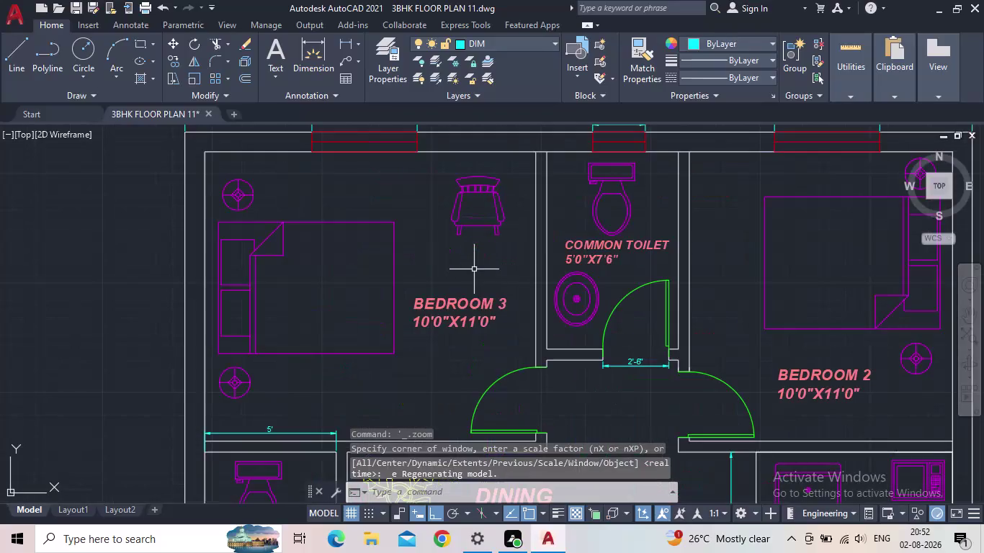
Pan and zoom through the bedrooms, dining area, toilet, kitchen and living area.
middle_drag(506, 253, 560, 293)
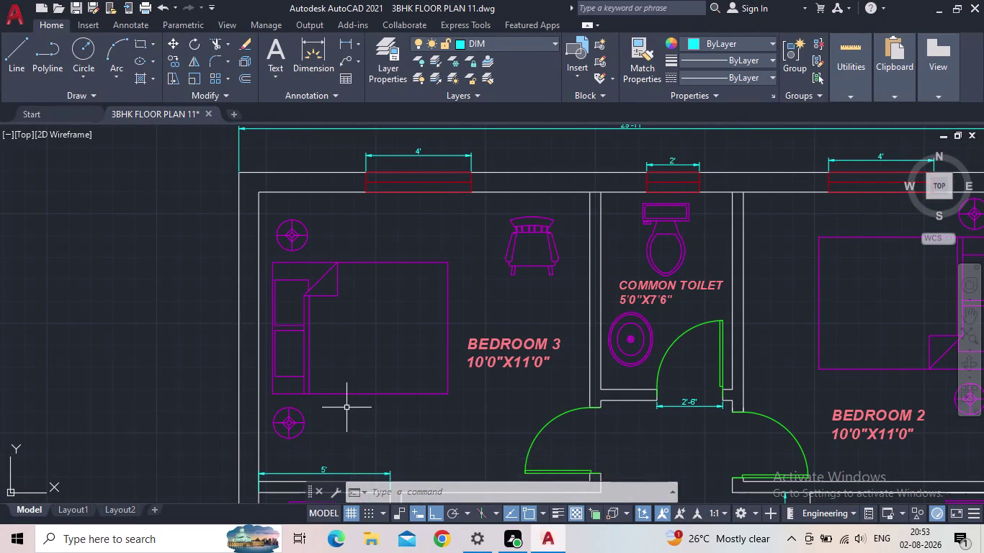
scroll(down, 3)
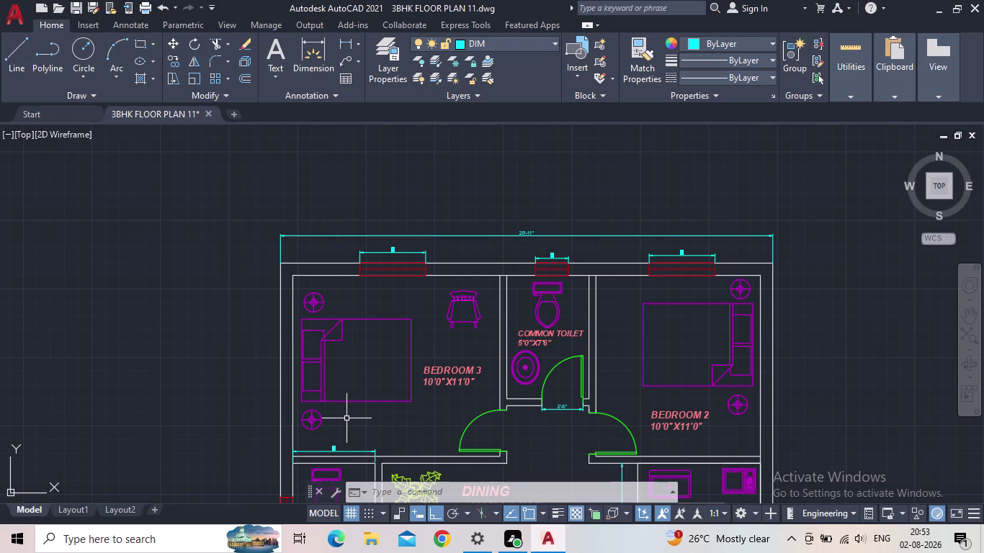
scroll(up, 3)
scroll(down, 3)
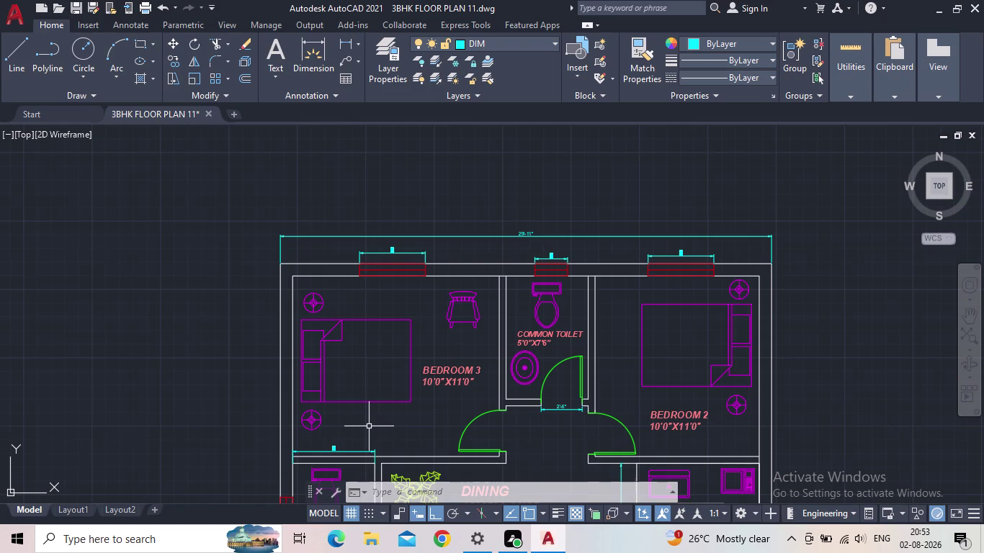
scroll(down, 3)
scroll(up, 3)
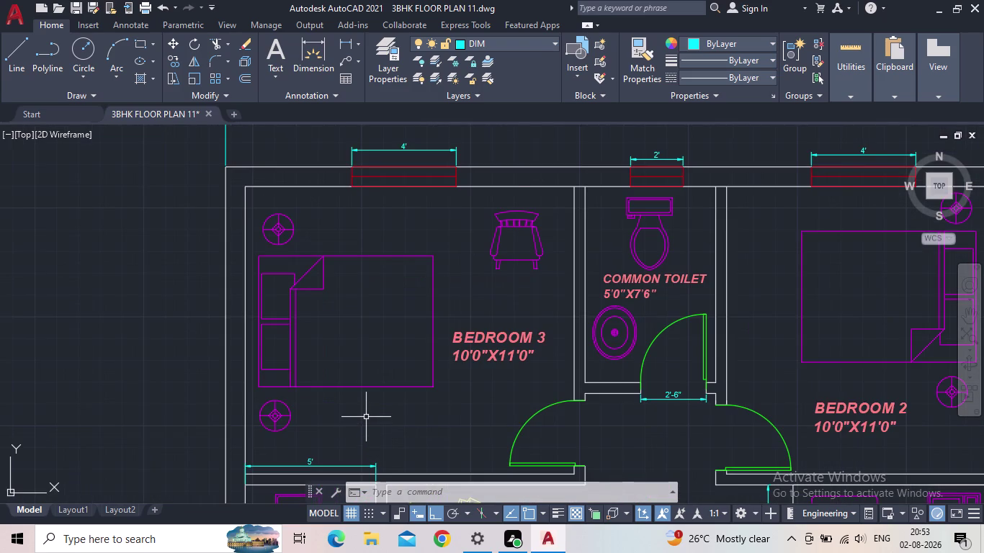
scroll(down, 3)
middle_drag(395, 399, 403, 423)
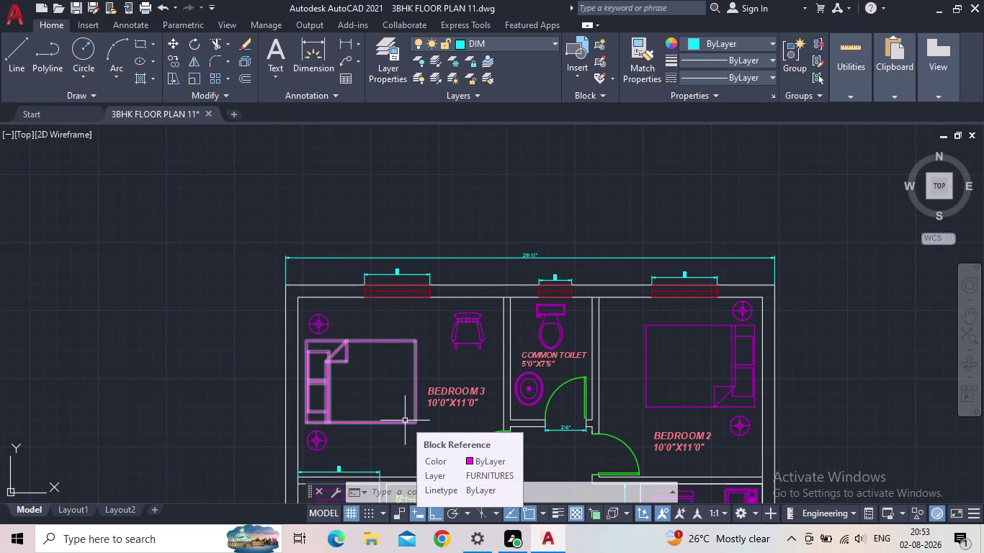
scroll(down, 3)
scroll(up, 3)
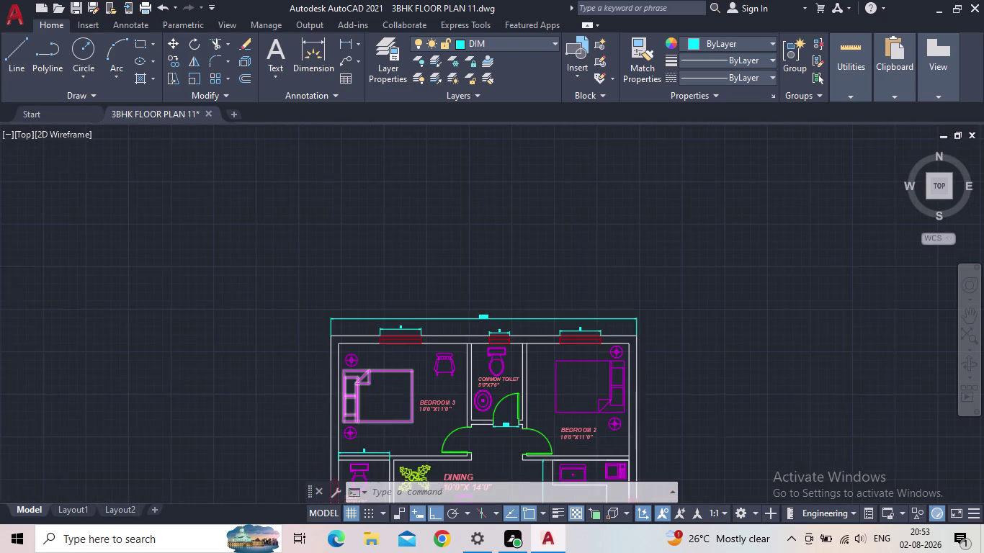
middle_click(420, 438)
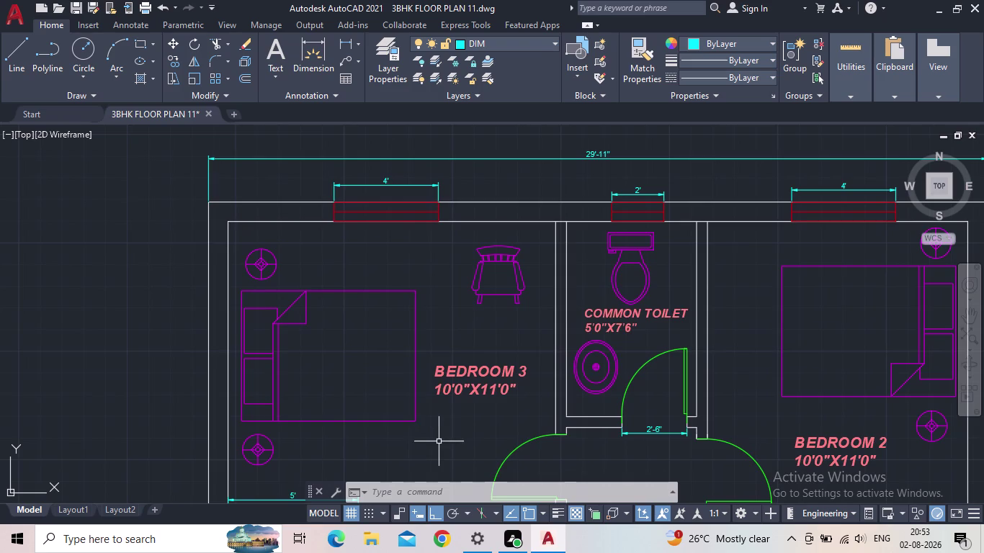
scroll(down, 3)
middle_click(440, 444)
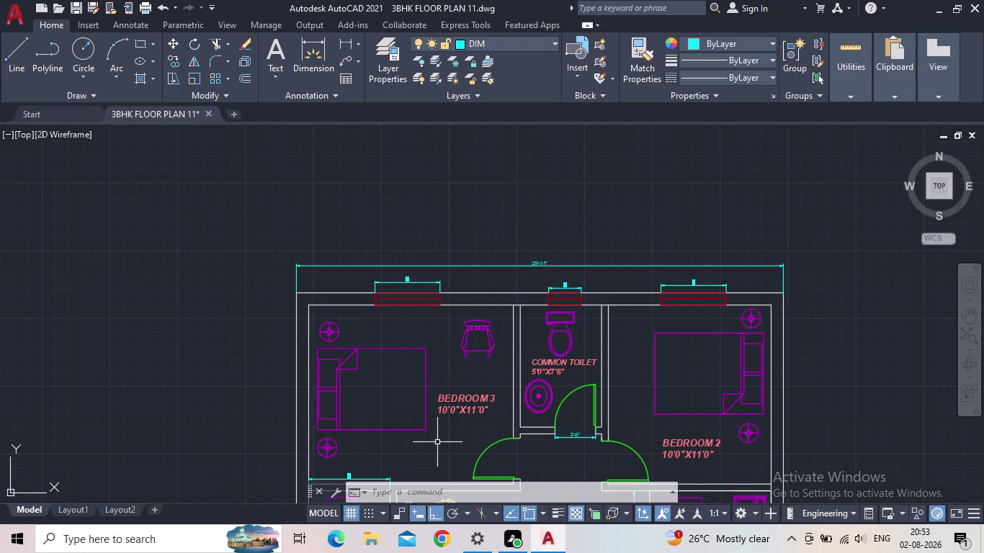
scroll(up, 3)
middle_drag(436, 442, 442, 426)
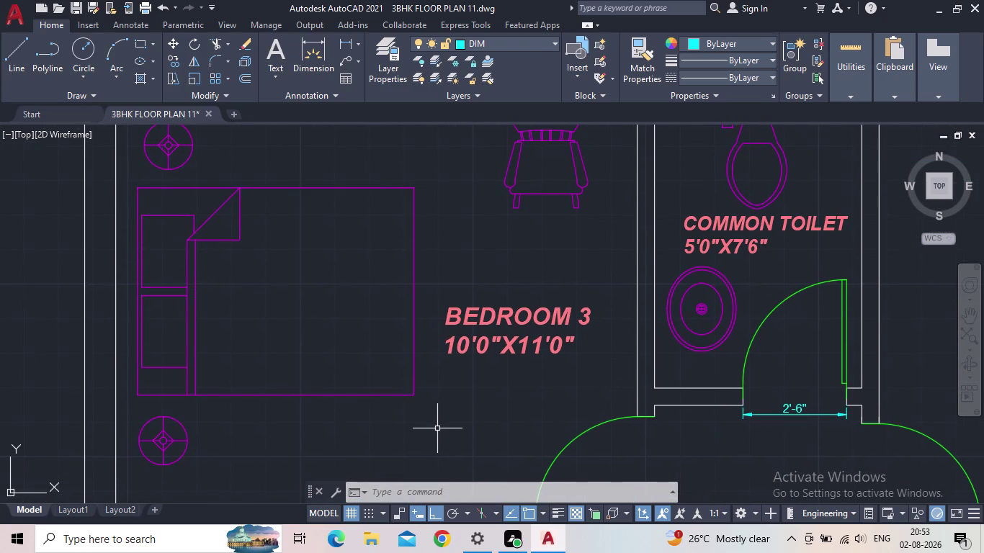
scroll(down, 3)
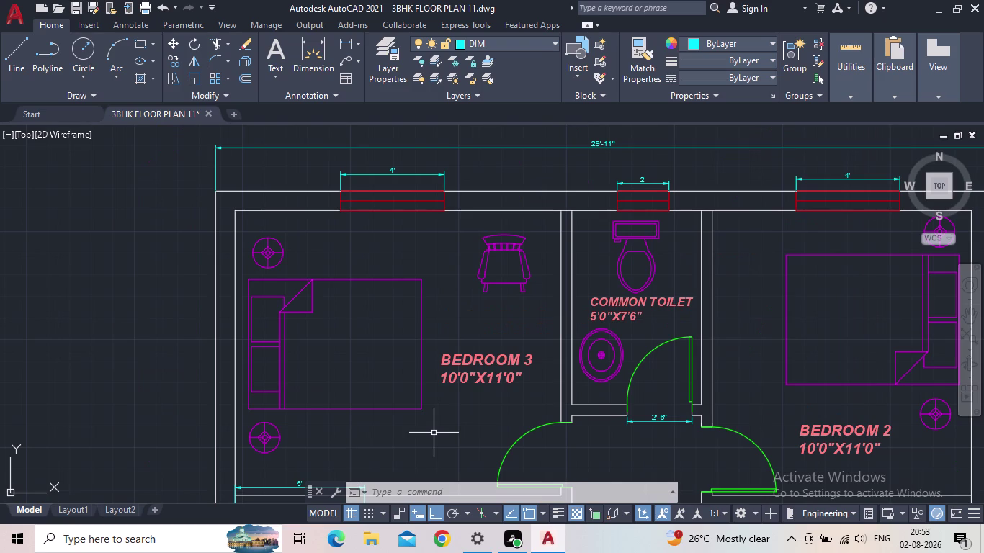
middle_drag(434, 434, 449, 390)
middle_drag(446, 385, 377, 350)
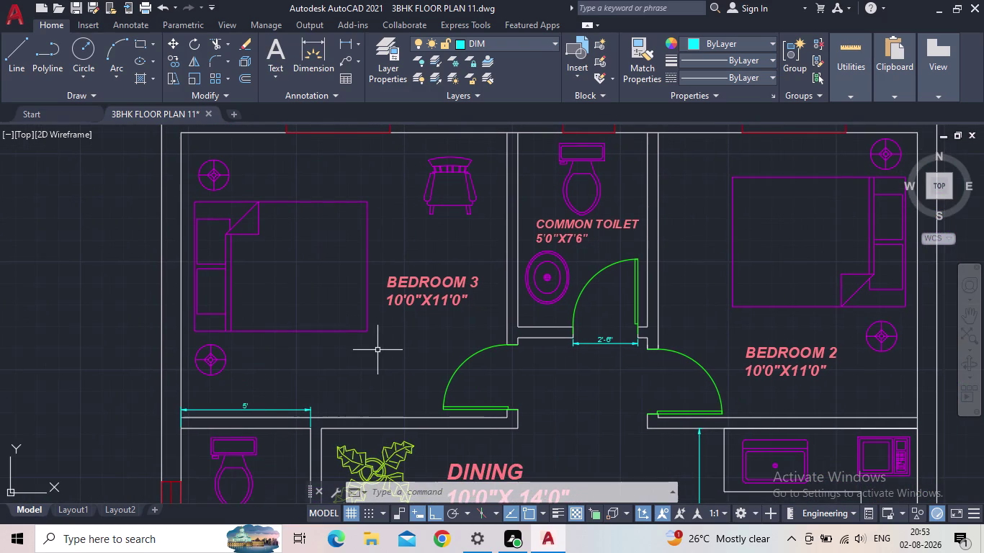
middle_drag(394, 380, 383, 338)
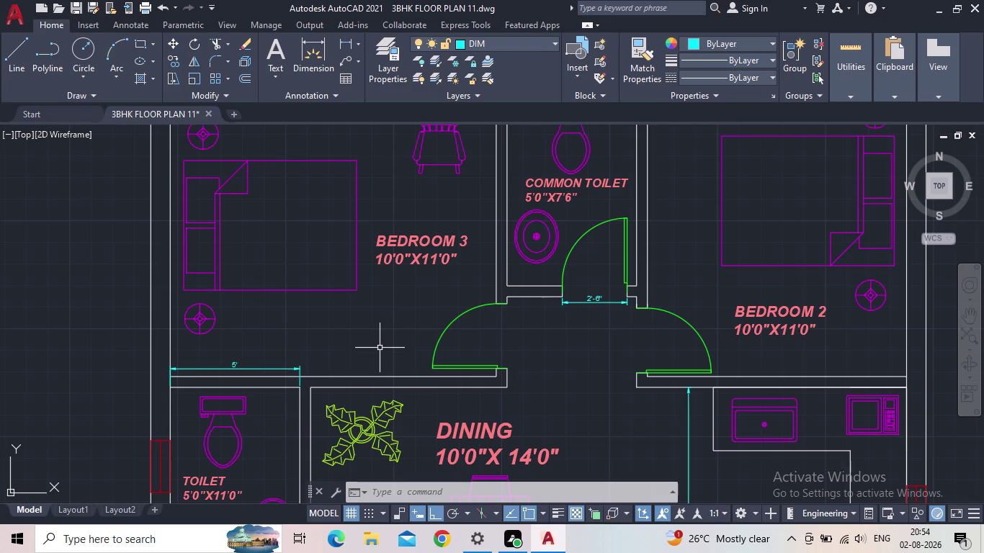
middle_drag(379, 355, 381, 348)
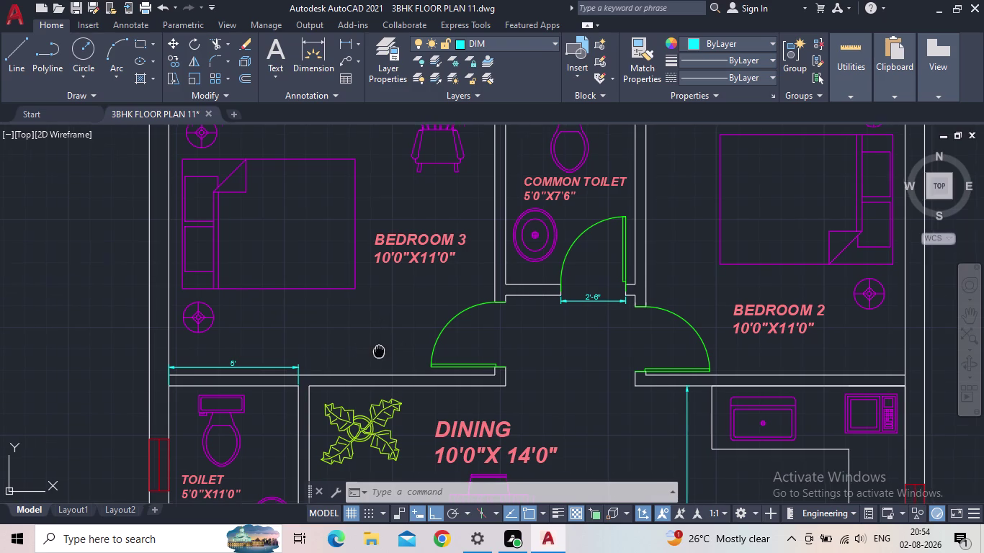
middle_drag(381, 348, 391, 333)
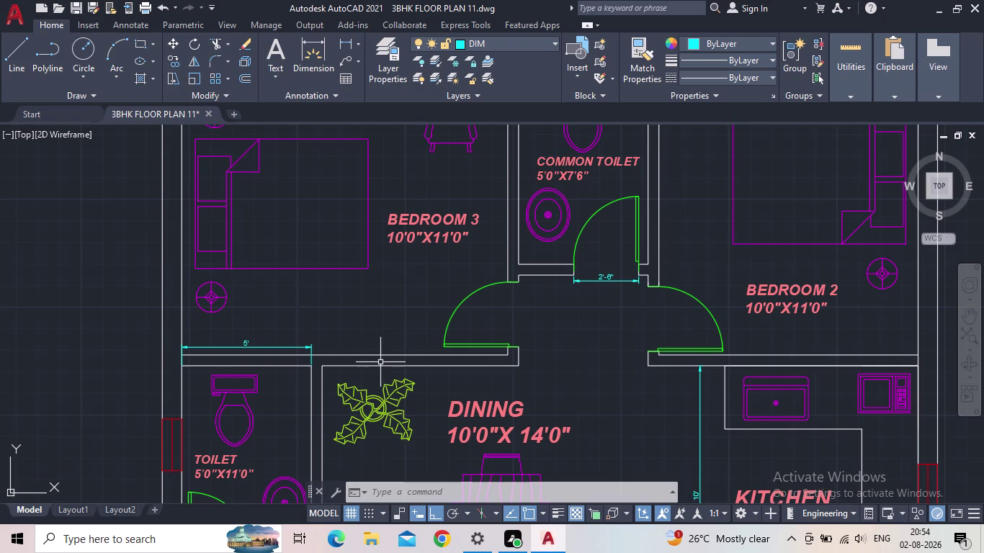
middle_drag(379, 367, 346, 373)
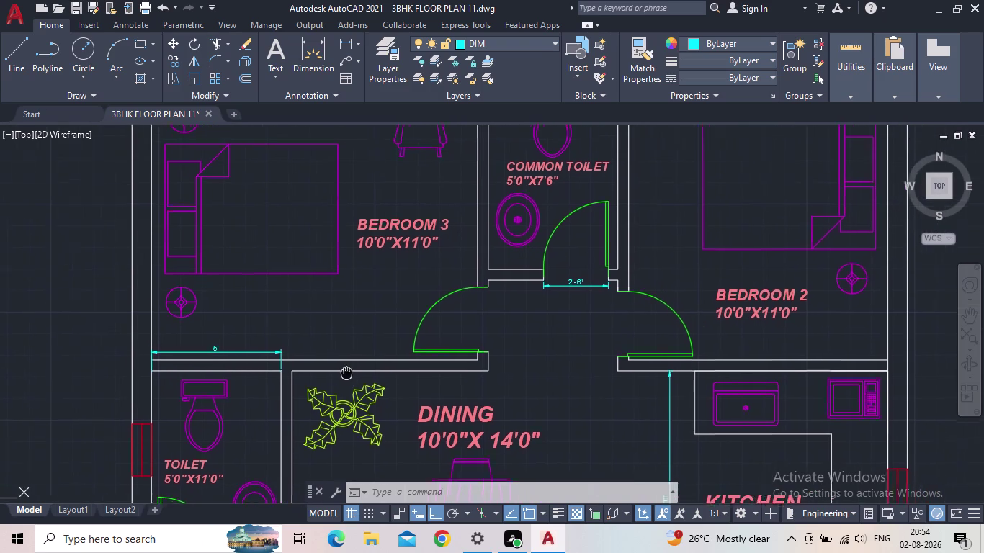
middle_drag(346, 373, 336, 378)
middle_drag(552, 431, 535, 417)
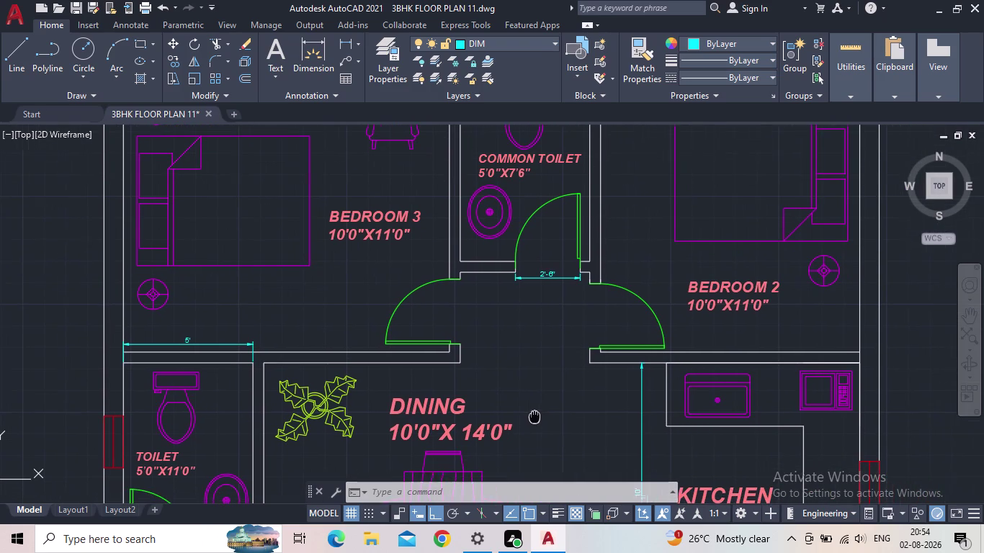
middle_drag(535, 417, 534, 417)
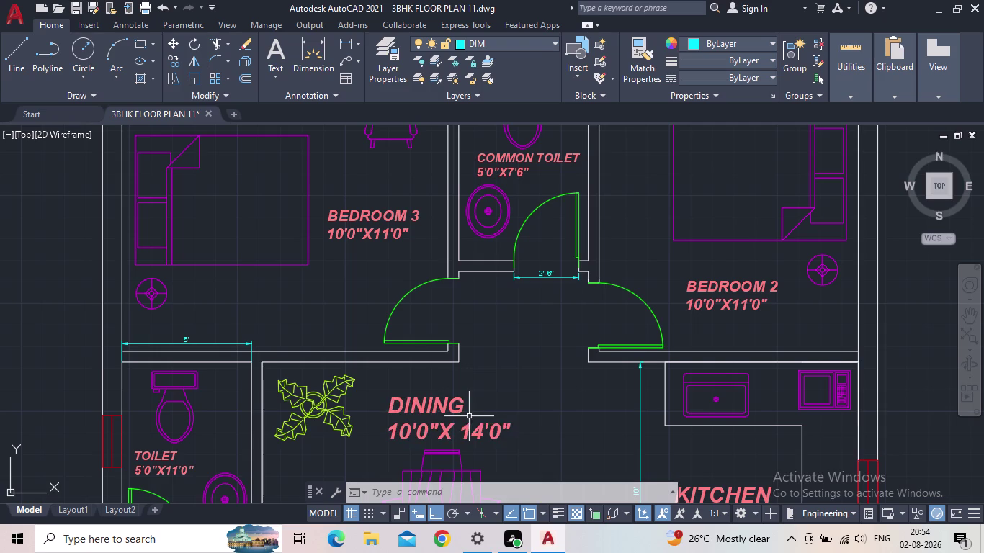
middle_drag(491, 420, 451, 416)
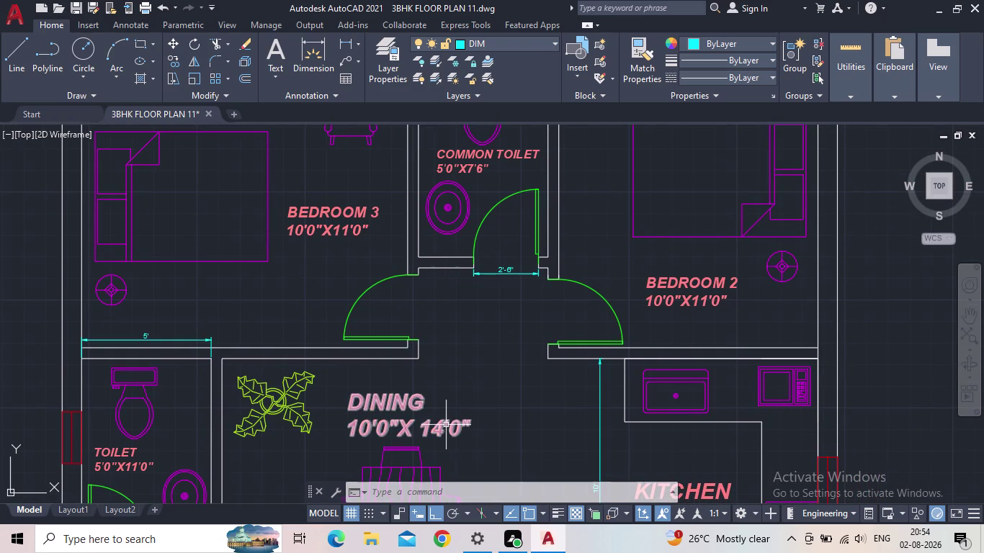
scroll(down, 3)
middle_drag(453, 416, 449, 395)
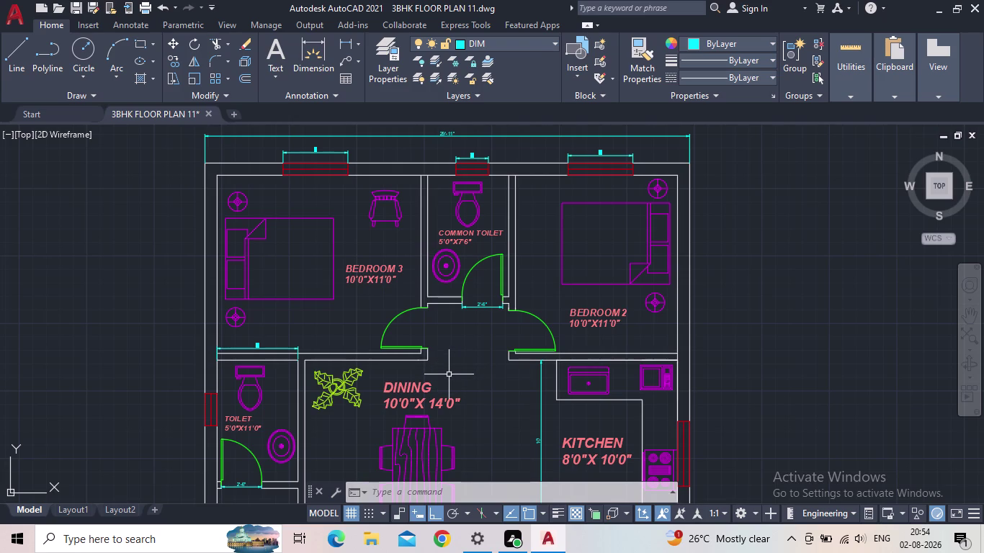
scroll(down, 3)
middle_drag(448, 379, 429, 405)
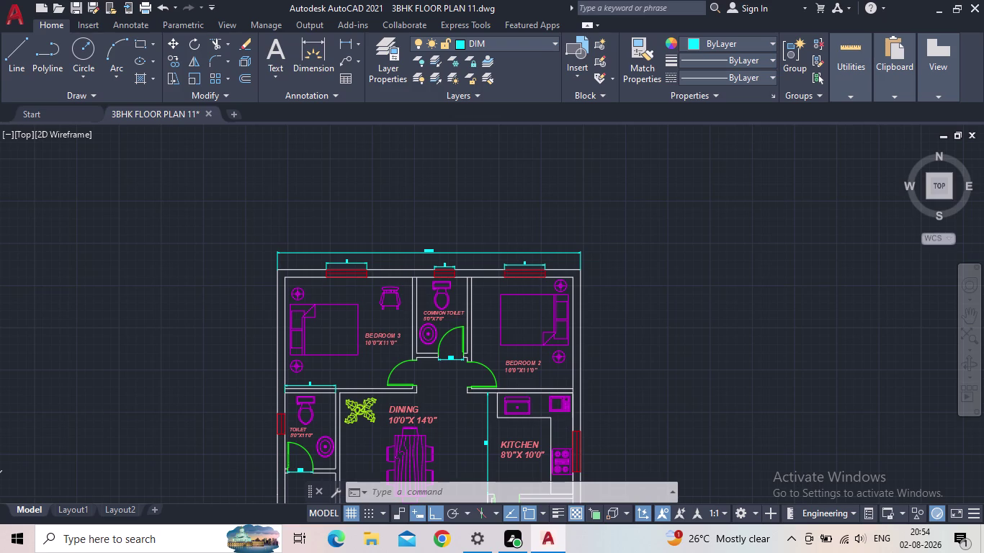
scroll(down, 3)
middle_drag(713, 364, 684, 342)
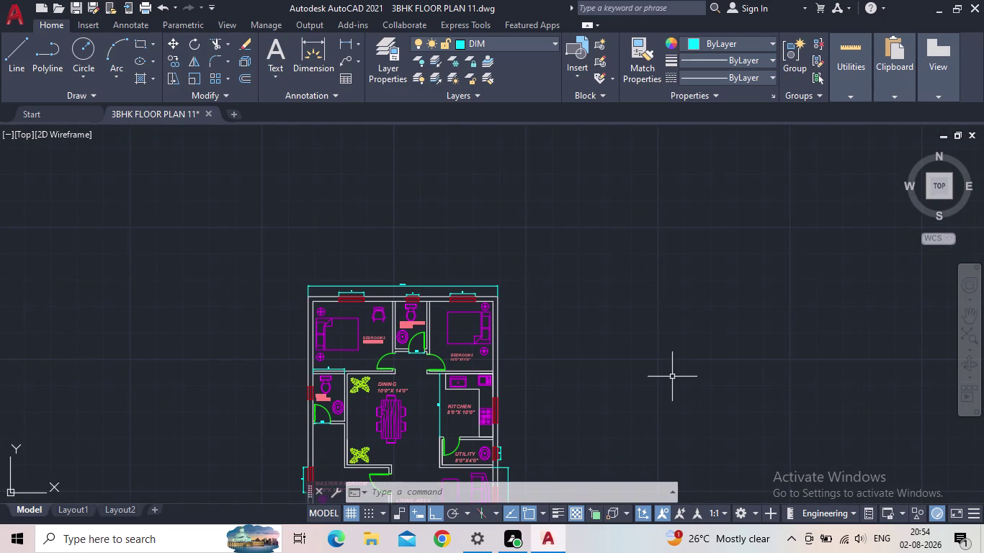
scroll(up, 3)
middle_drag(664, 398, 743, 369)
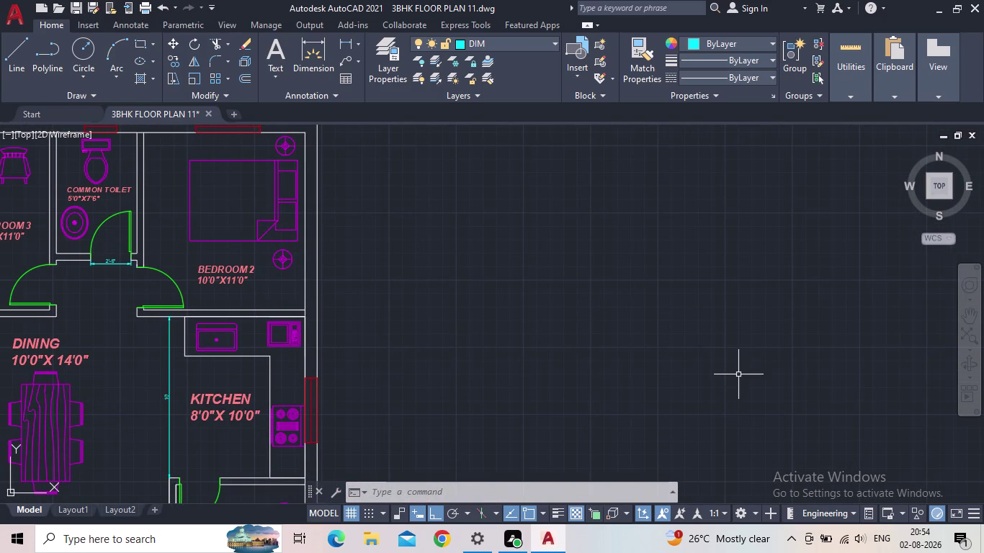
middle_drag(737, 375, 725, 419)
middle_drag(725, 419, 732, 418)
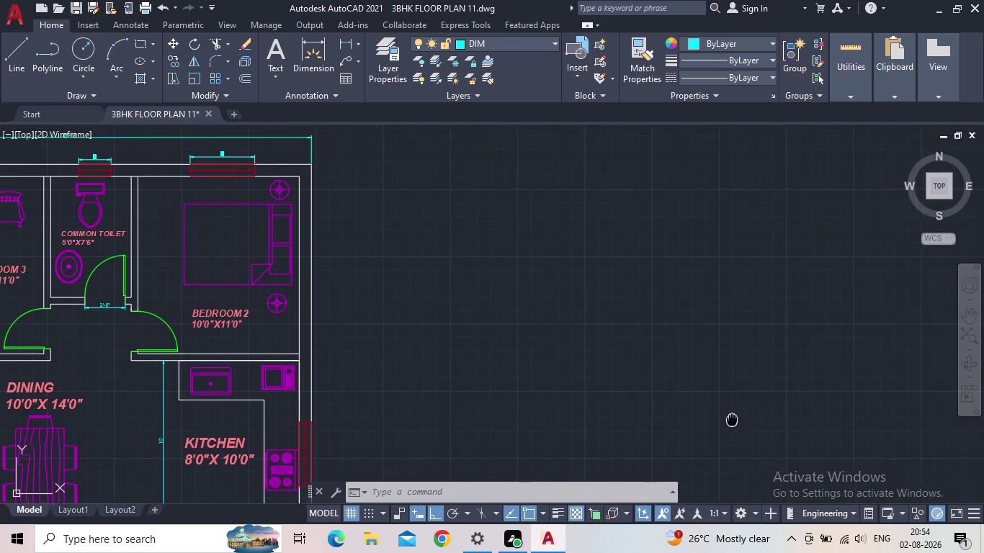
middle_drag(732, 418, 746, 417)
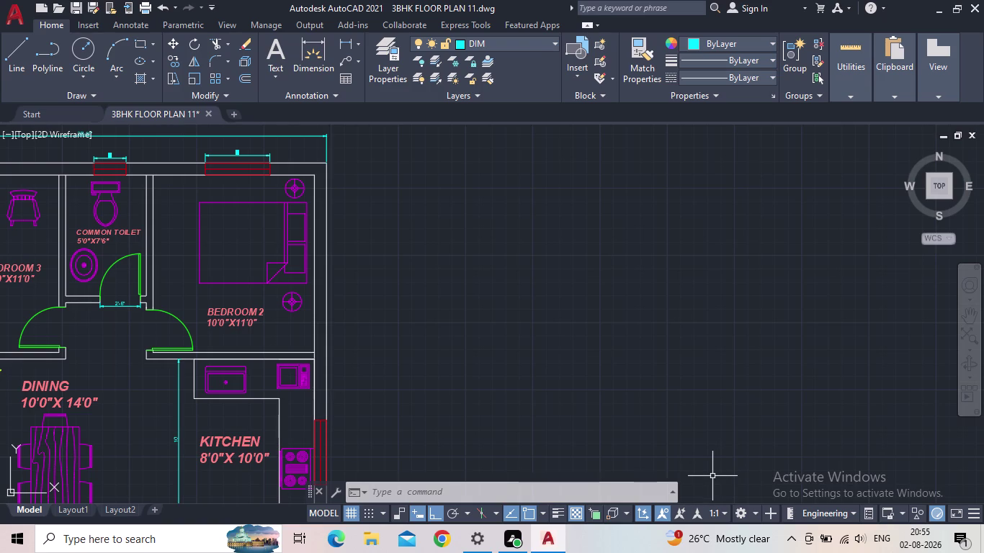
scroll(down, 3)
middle_drag(704, 434, 702, 428)
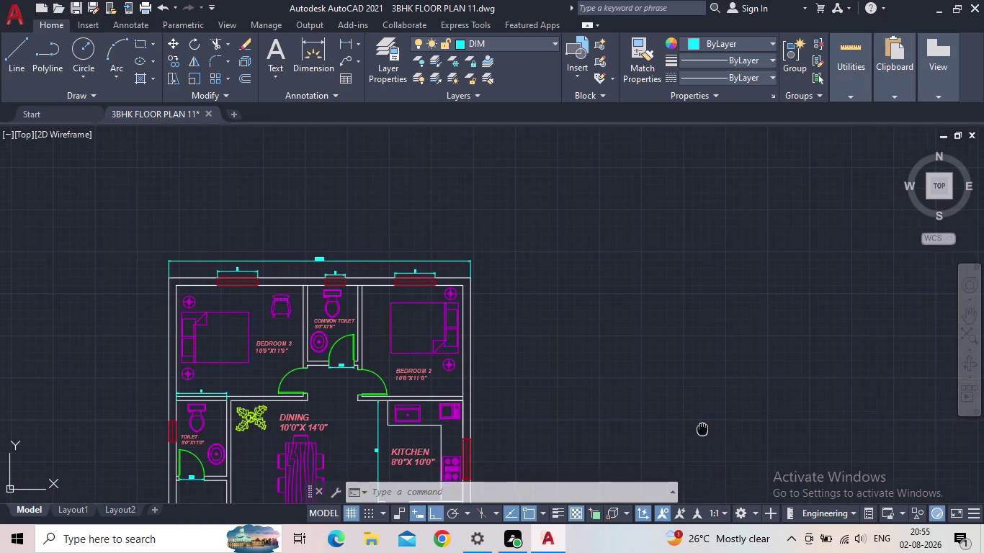
middle_drag(702, 427, 691, 398)
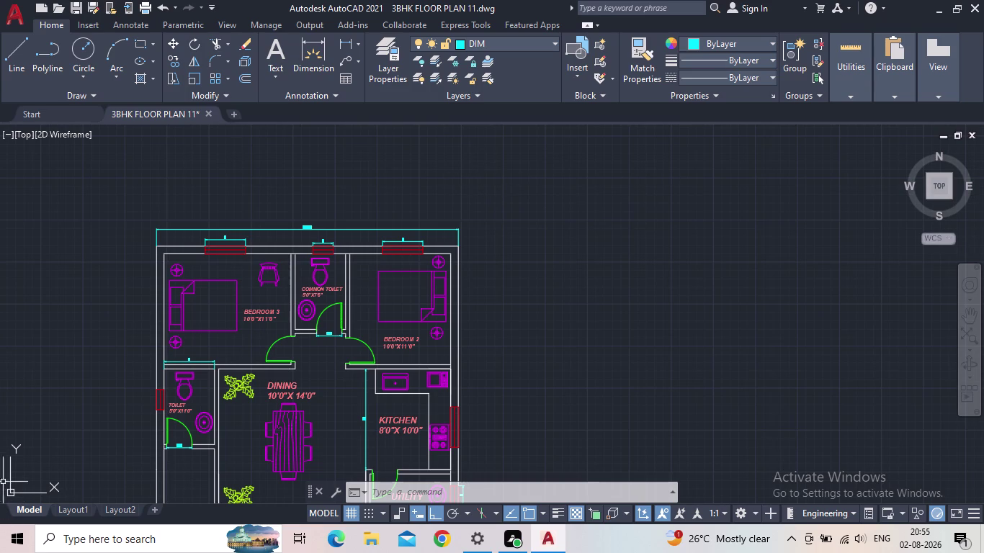
middle_drag(551, 396, 536, 406)
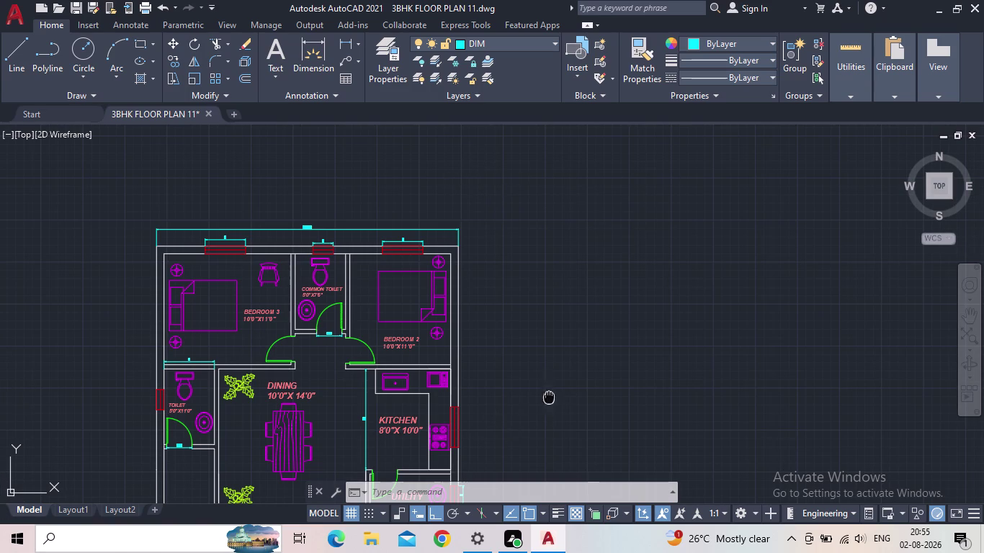
middle_drag(537, 406, 530, 403)
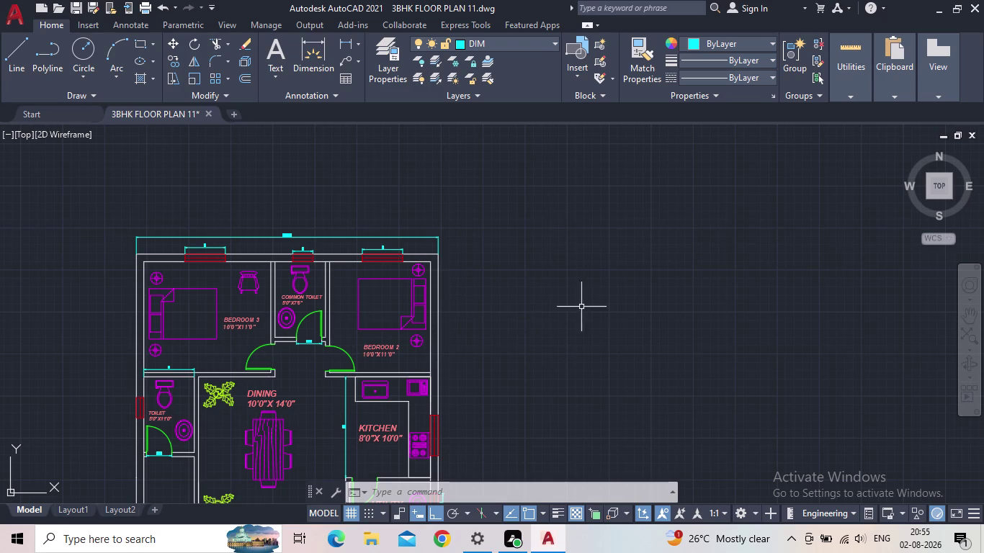
middle_drag(627, 351, 587, 325)
middle_drag(568, 355, 681, 354)
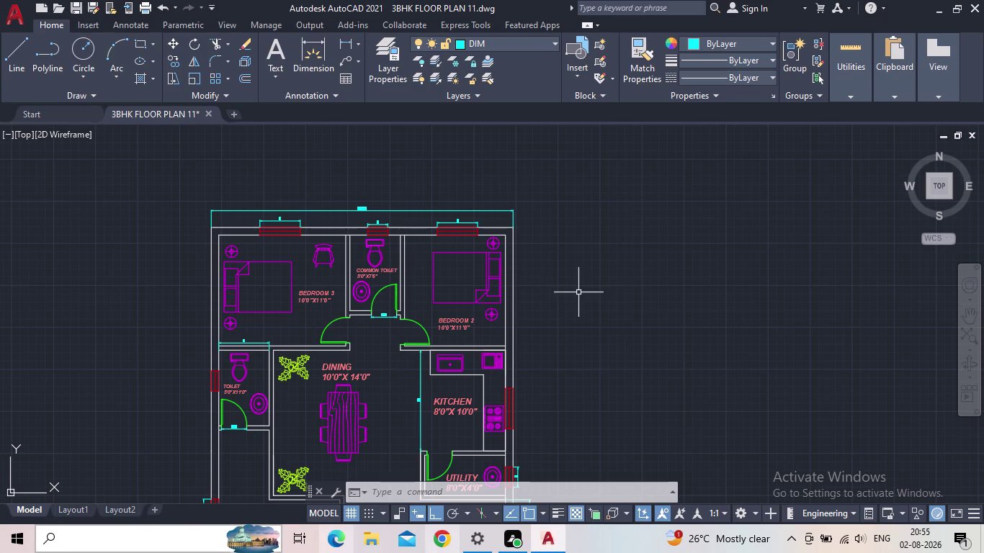
middle_drag(583, 302, 562, 284)
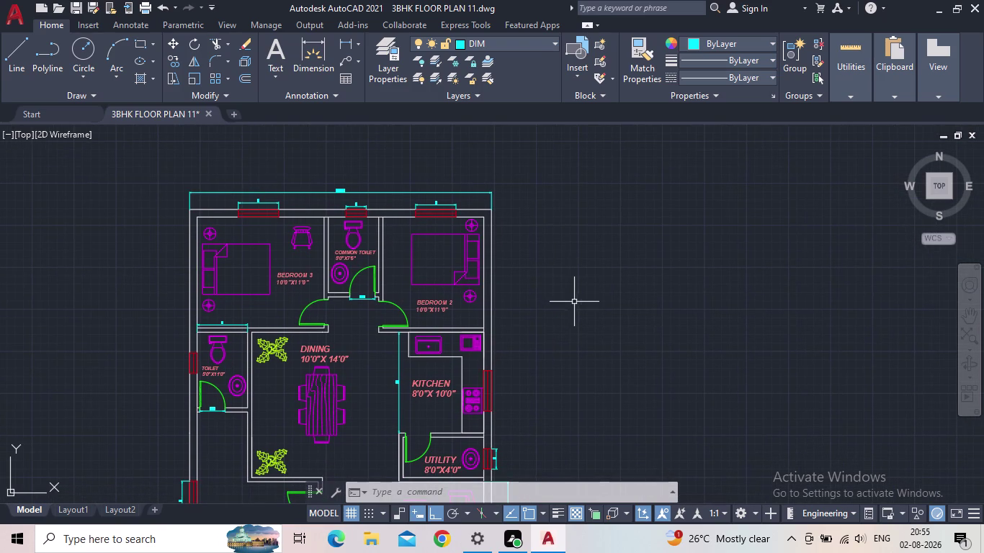
middle_drag(600, 348, 600, 339)
middle_click(600, 339)
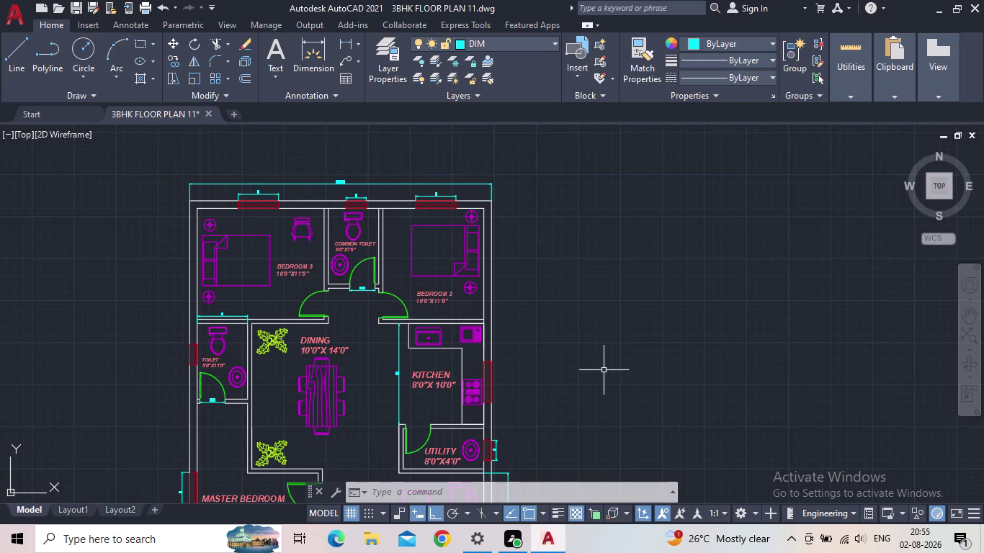
middle_drag(604, 371, 603, 348)
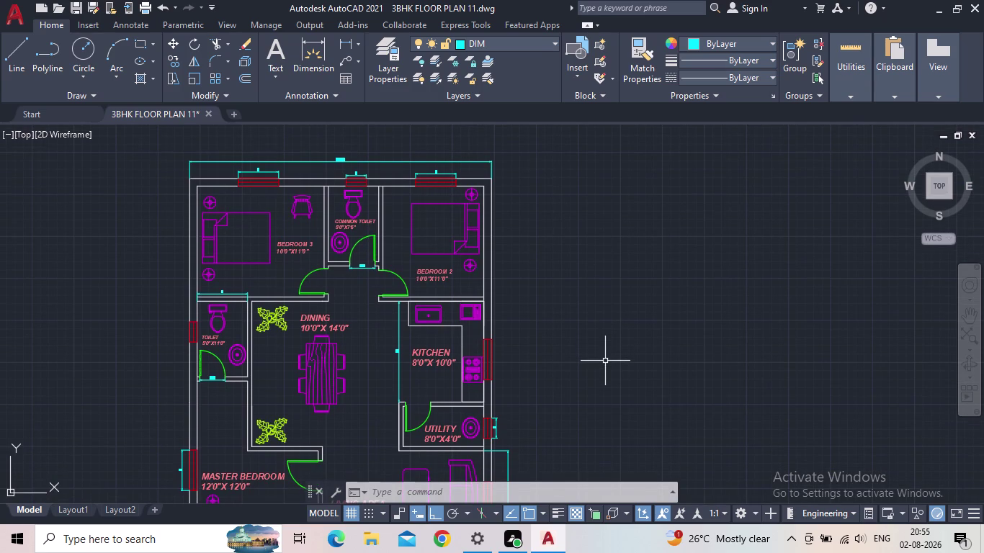
middle_drag(618, 367, 616, 348)
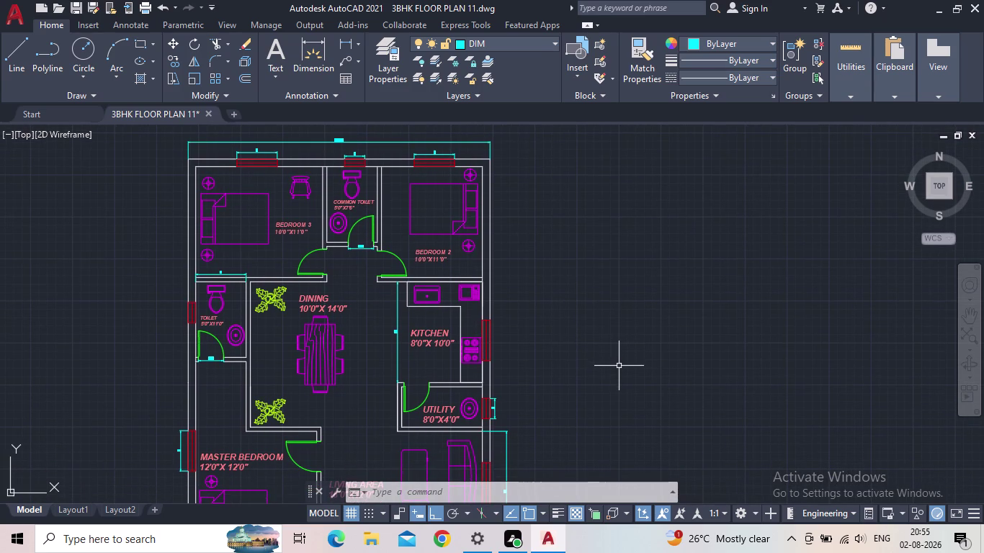
middle_drag(618, 365, 585, 360)
middle_drag(570, 356, 606, 333)
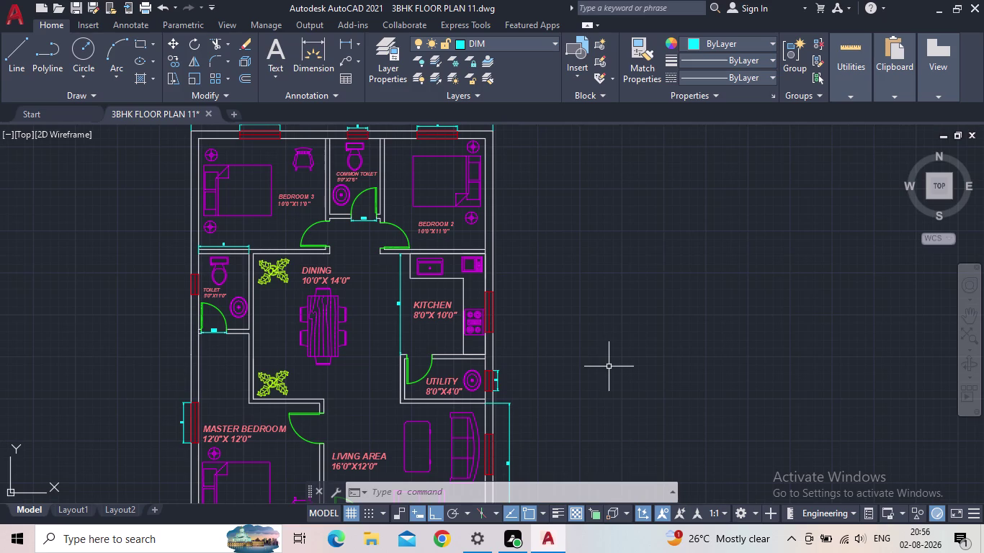
middle_click(604, 370)
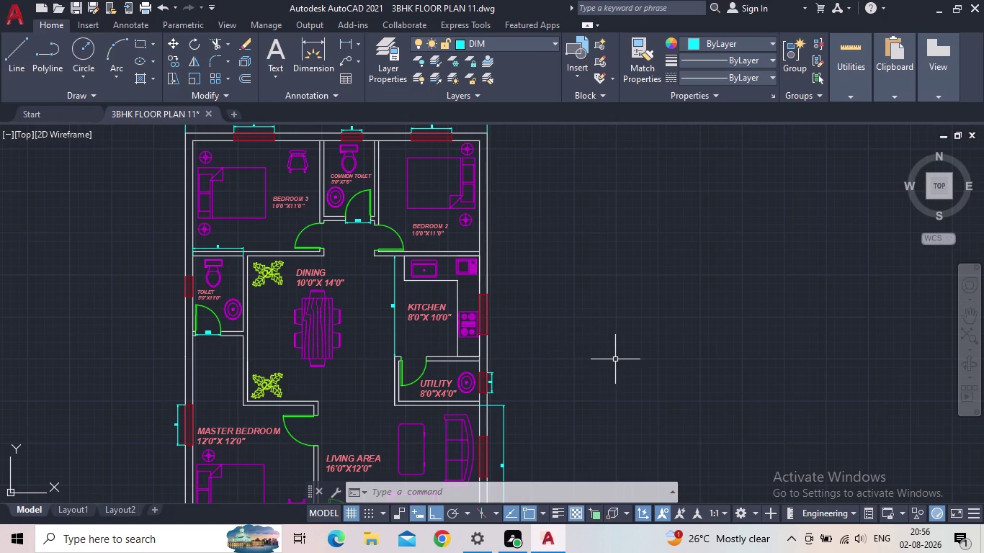
Recentre the whole 3BHK floor plan in view and save the drawing.
scroll(down, 3)
middle_drag(604, 356, 568, 350)
scroll(up, 3)
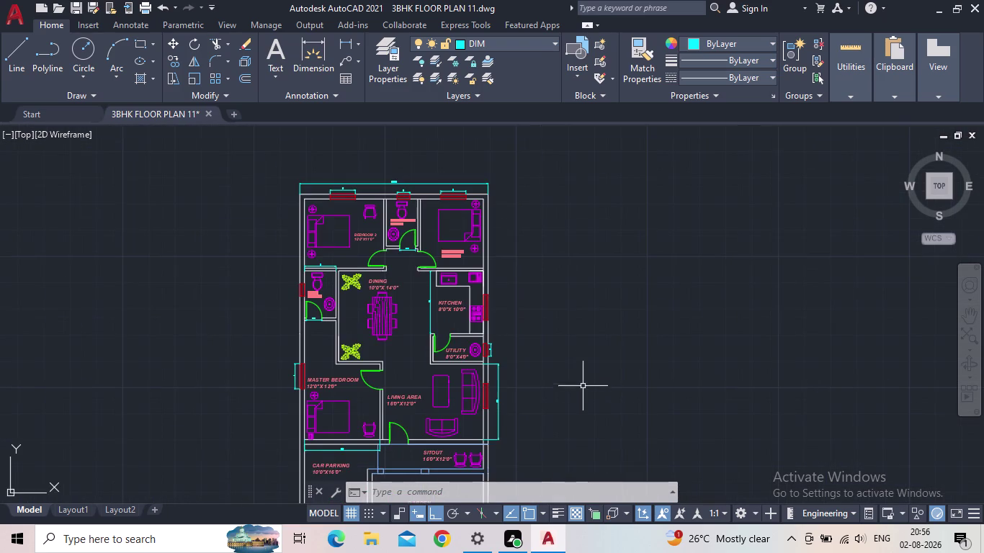
middle_drag(600, 419, 558, 297)
middle_drag(556, 304, 556, 457)
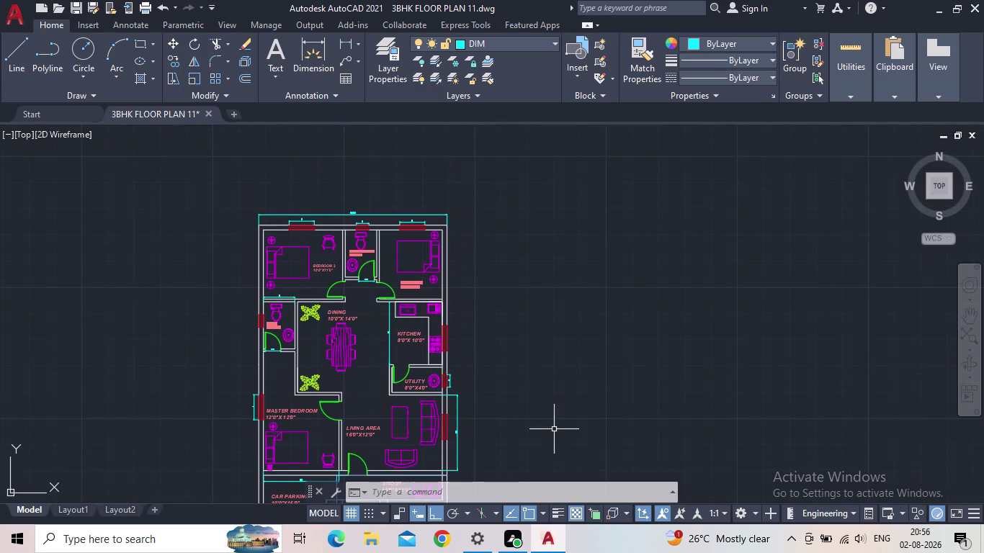
scroll(up, 3)
middle_drag(523, 372, 653, 392)
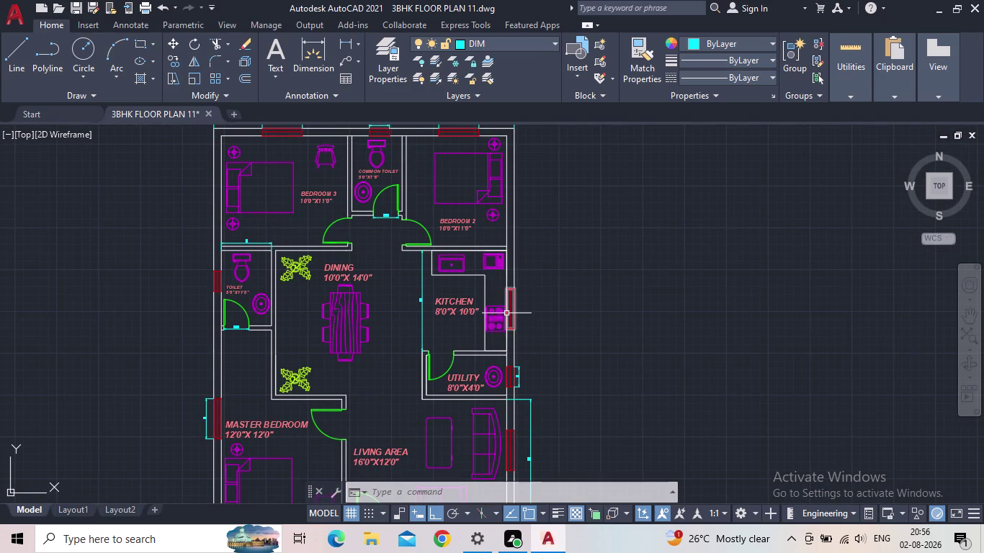
middle_drag(570, 305, 548, 342)
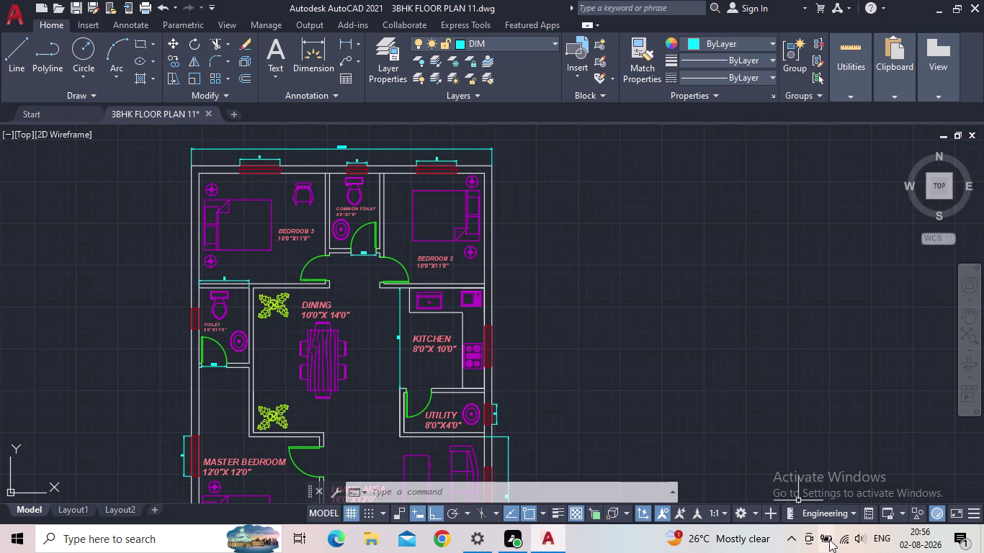
middle_drag(715, 399, 705, 438)
scroll(up, 3)
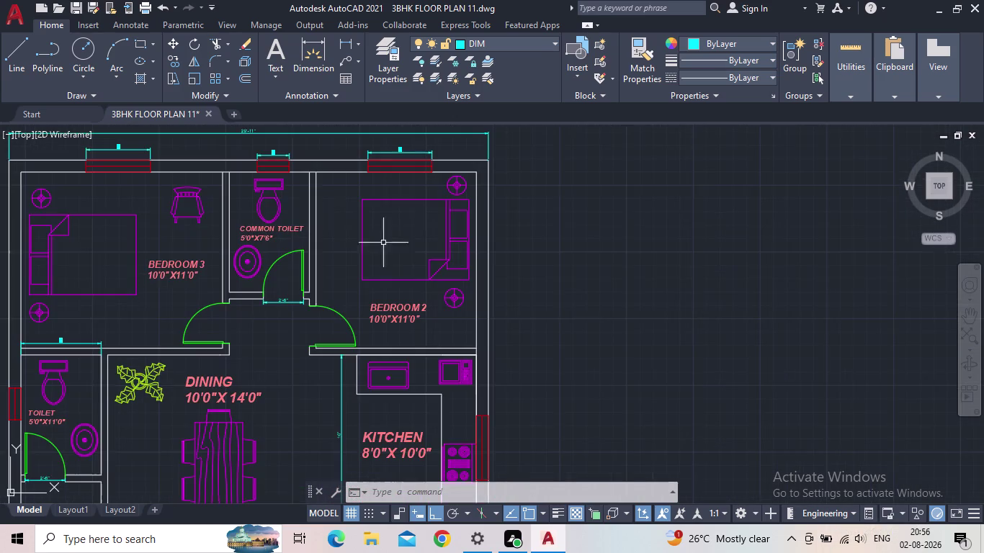
middle_drag(315, 215, 375, 293)
scroll(up, 3)
scroll(down, 3)
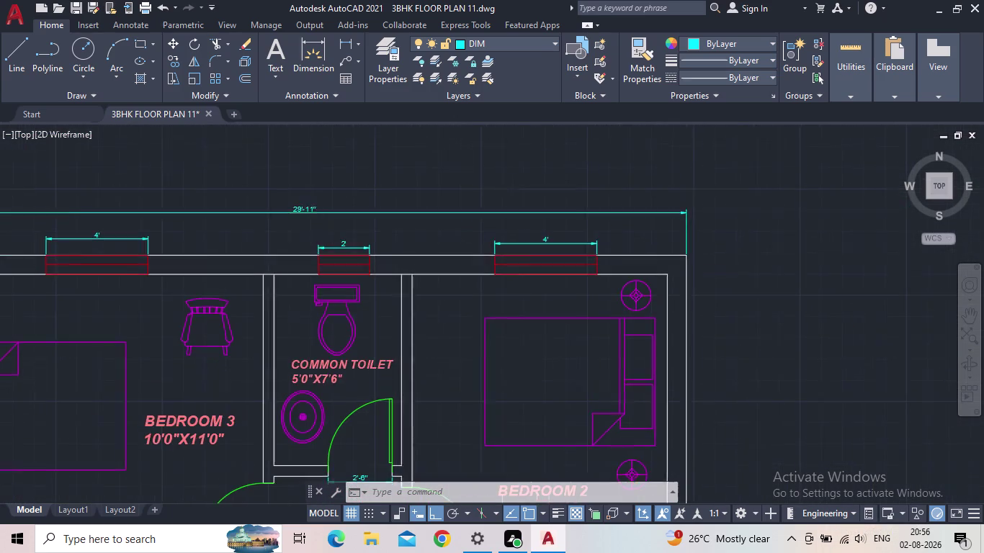
scroll(down, 3)
middle_drag(378, 271, 393, 238)
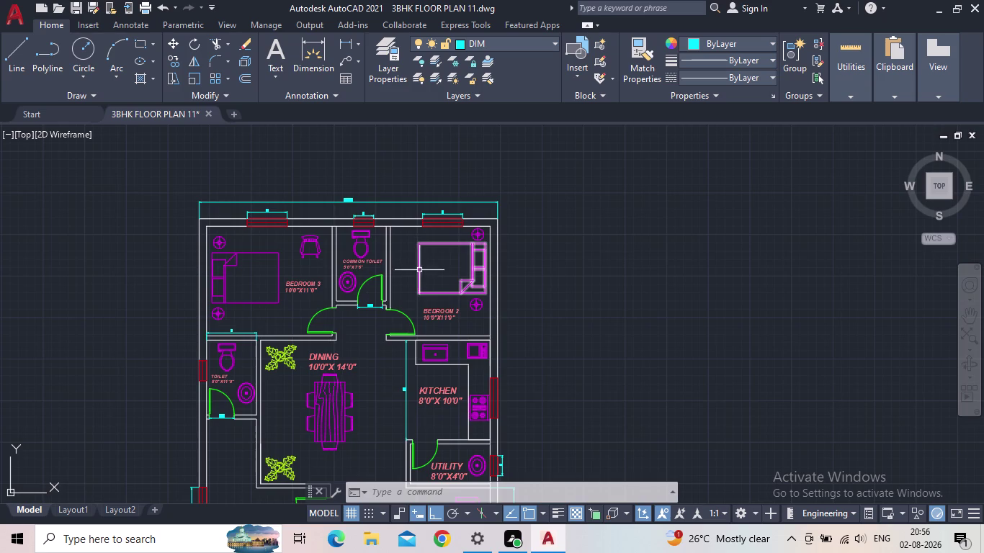
scroll(down, 3)
middle_drag(423, 281, 473, 259)
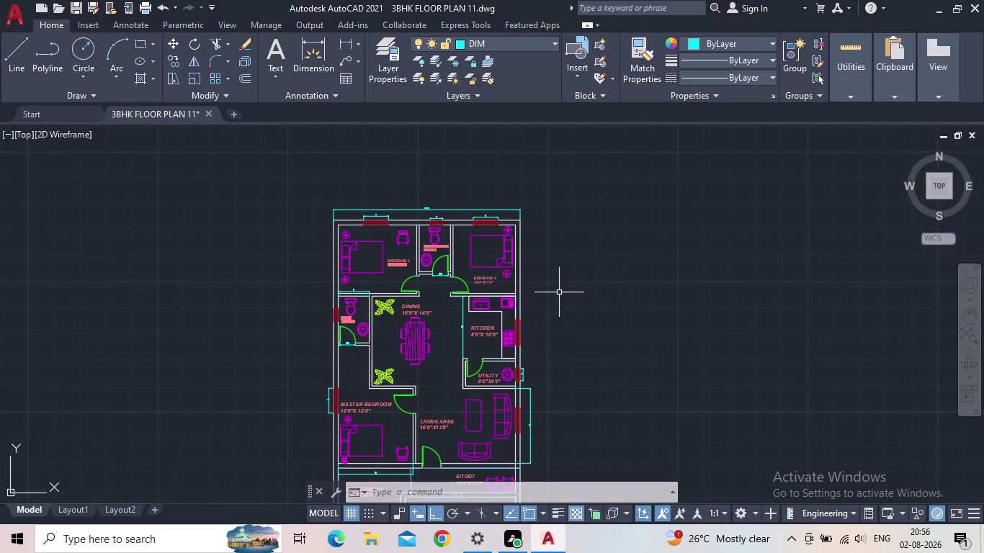
middle_drag(591, 312, 588, 292)
scroll(up, 3)
scroll(up, 3)
middle_drag(466, 222, 569, 400)
scroll(up, 3)
scroll(down, 3)
scroll(down, 3)
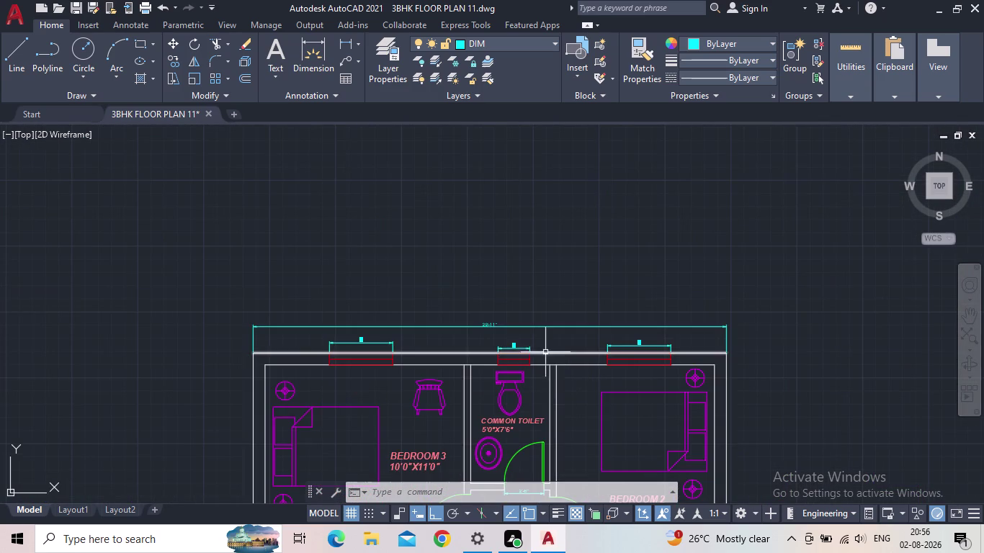
scroll(down, 3)
middle_drag(664, 361, 607, 269)
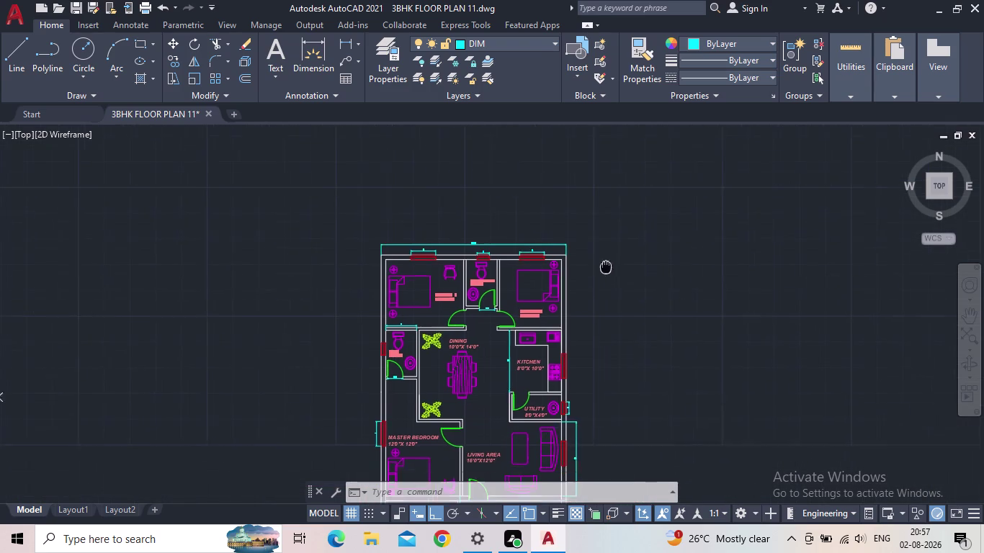
middle_drag(607, 270, 604, 264)
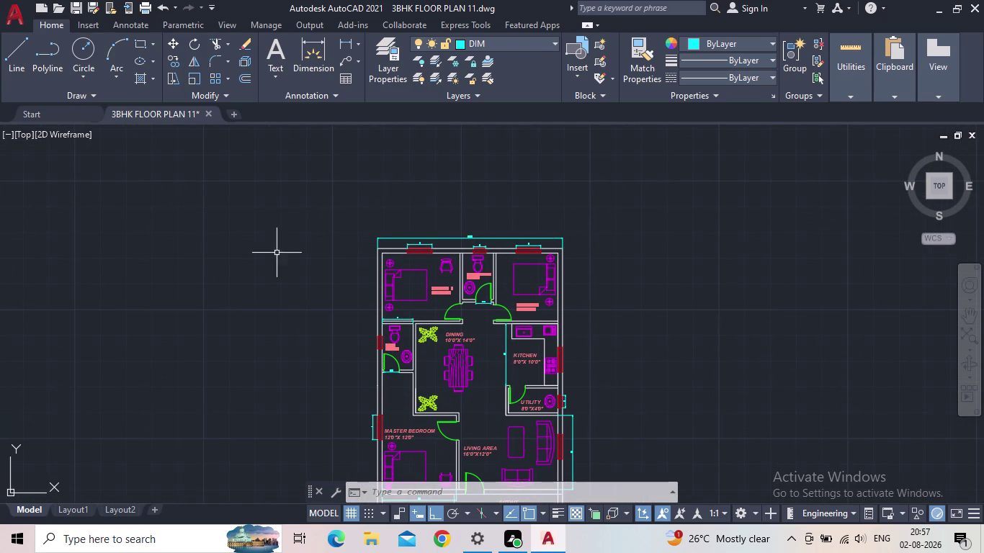
click(74, 7)
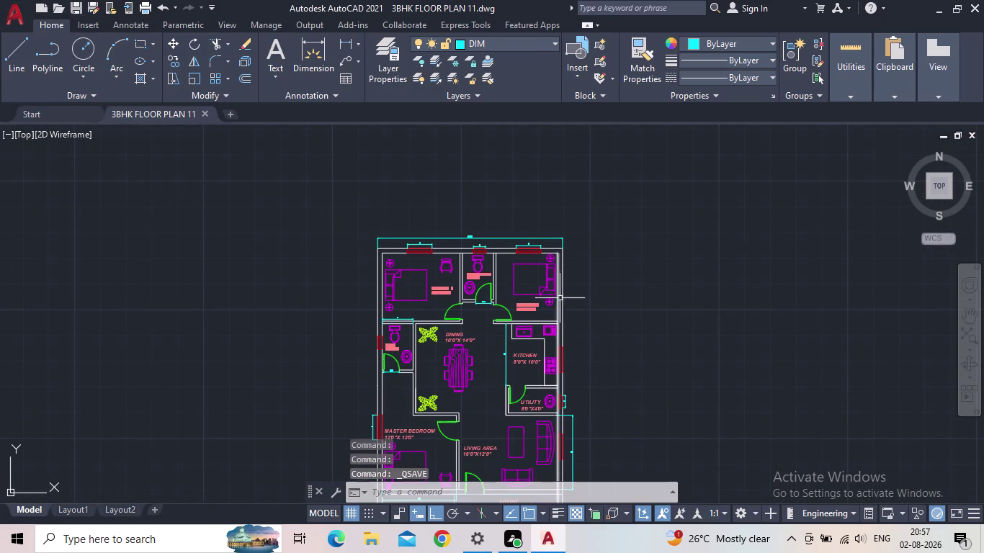
Bring the car parking and garden into view and show the layer list.
middle_drag(556, 321, 470, 228)
scroll(up, 3)
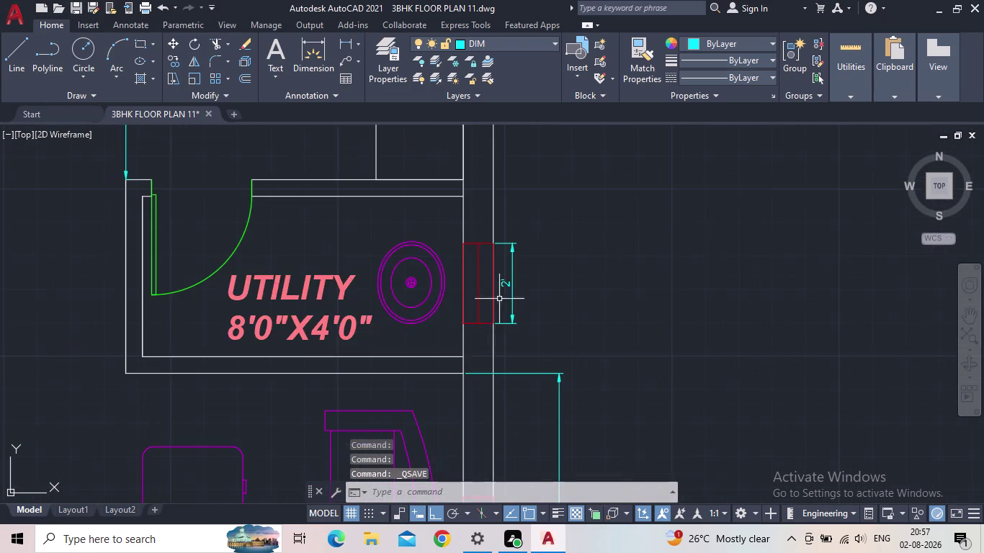
scroll(up, 3)
scroll(down, 3)
scroll(down, 3)
middle_click(599, 328)
scroll(down, 3)
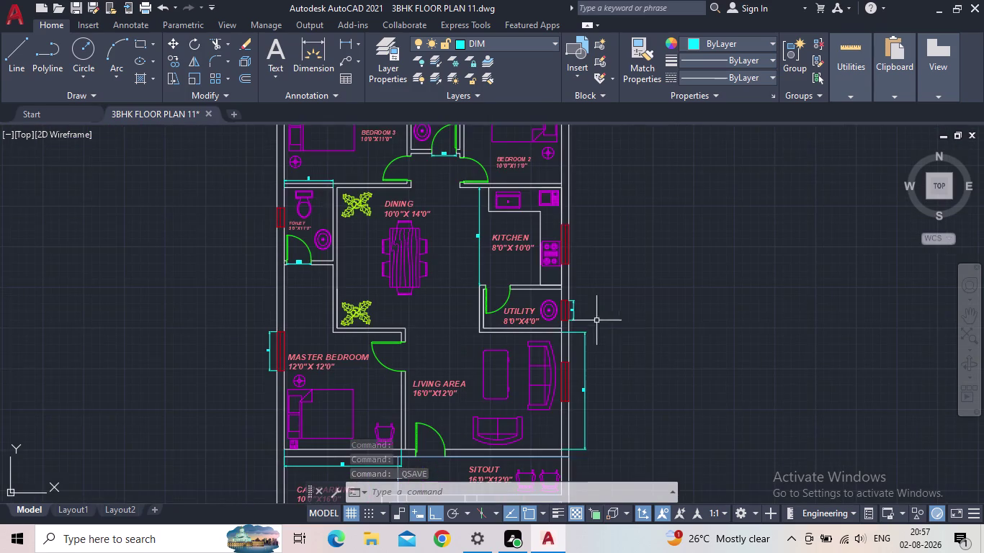
middle_drag(643, 383, 632, 293)
middle_drag(602, 359, 537, 289)
scroll(up, 3)
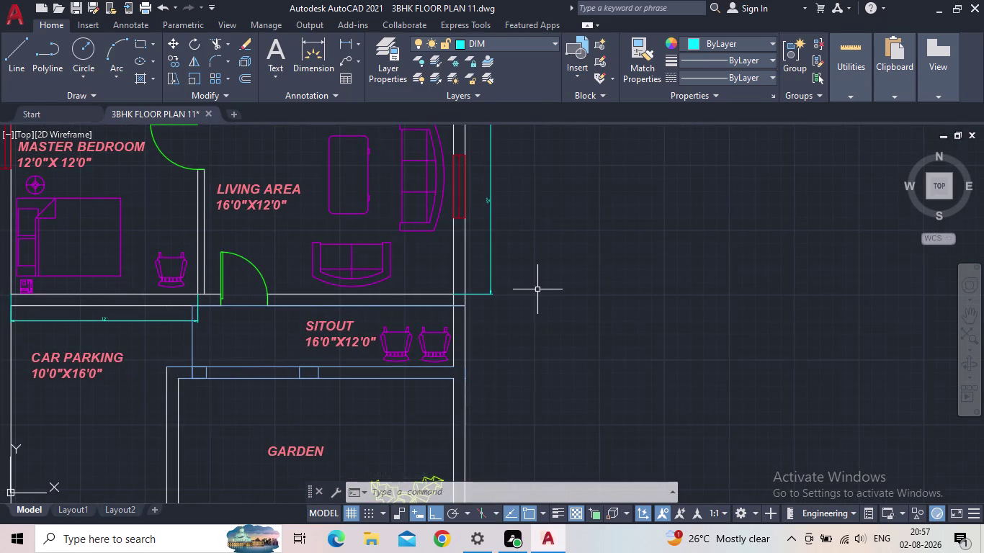
scroll(down, 3)
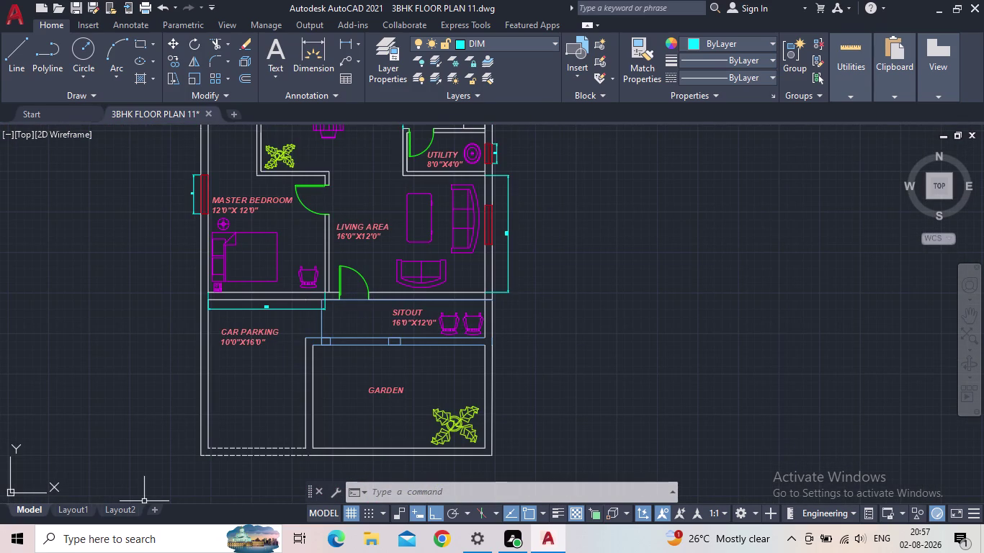
click(386, 80)
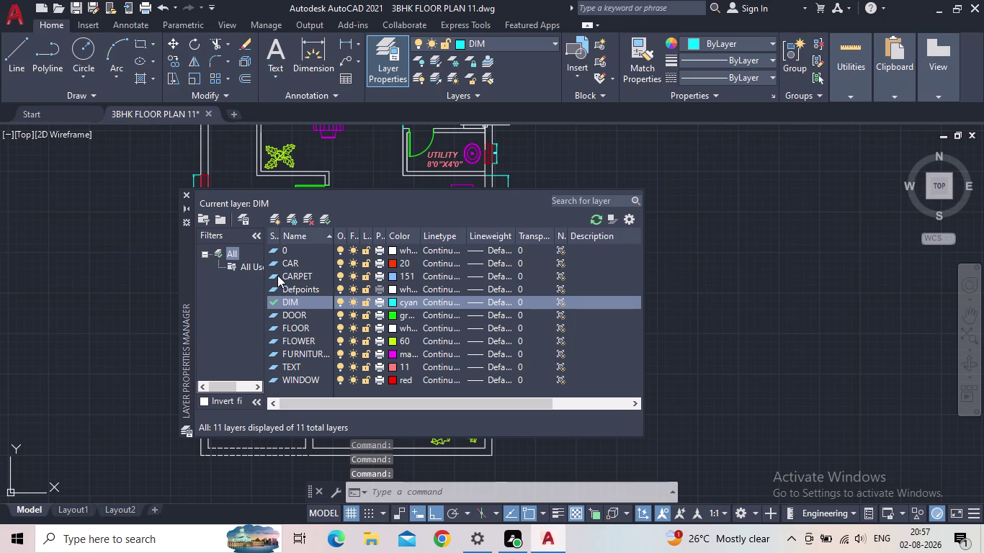
Set CAR as the current layer, close the layer list, and recentre the plan.
double_click(273, 261)
click(186, 194)
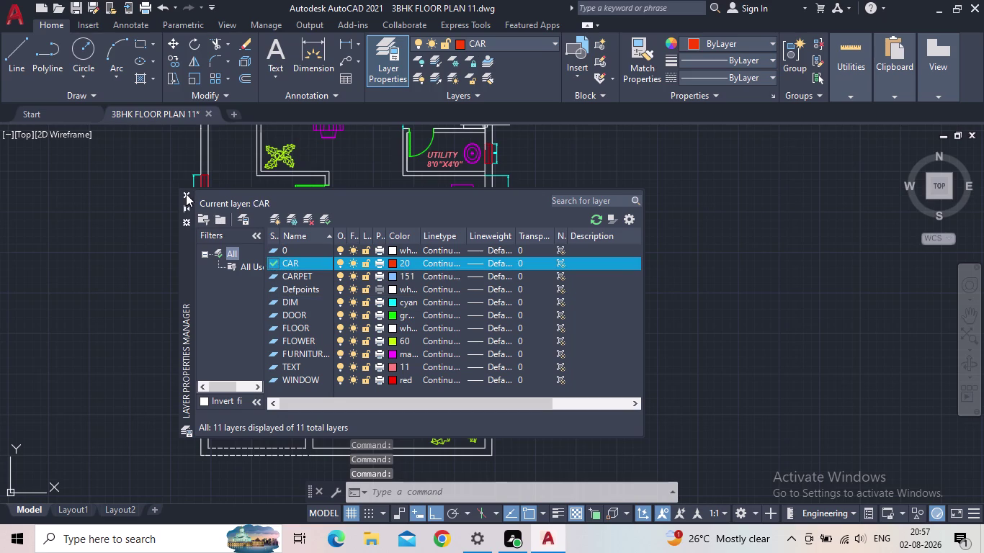
middle_drag(593, 287, 588, 379)
scroll(down, 3)
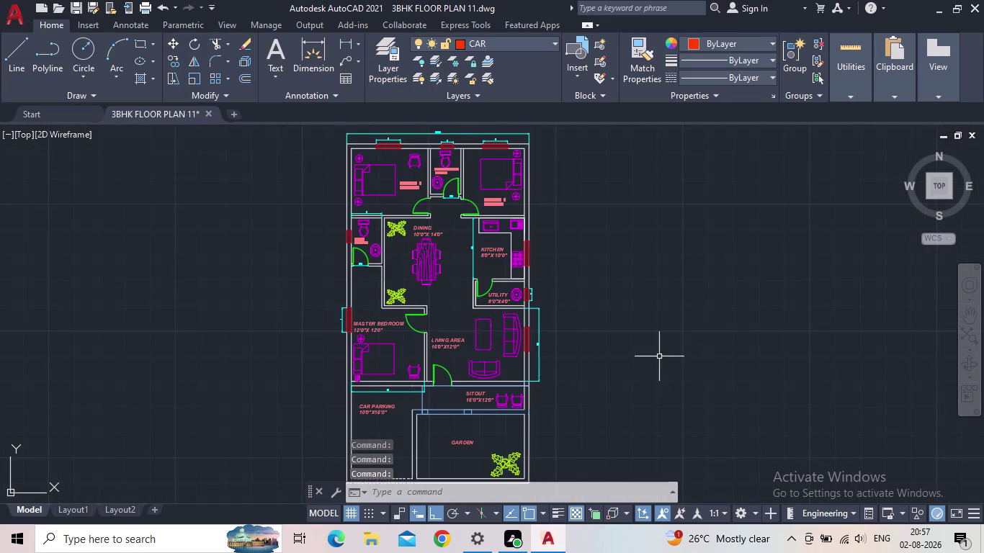
middle_drag(652, 360, 535, 441)
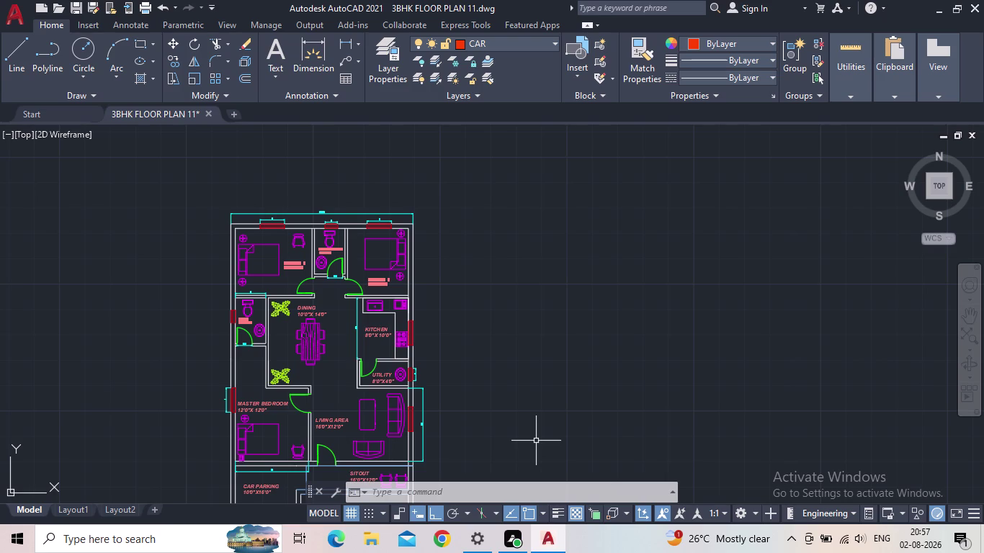
Insert a car block from the tool palettes to the right of the plan.
text(TOOL)
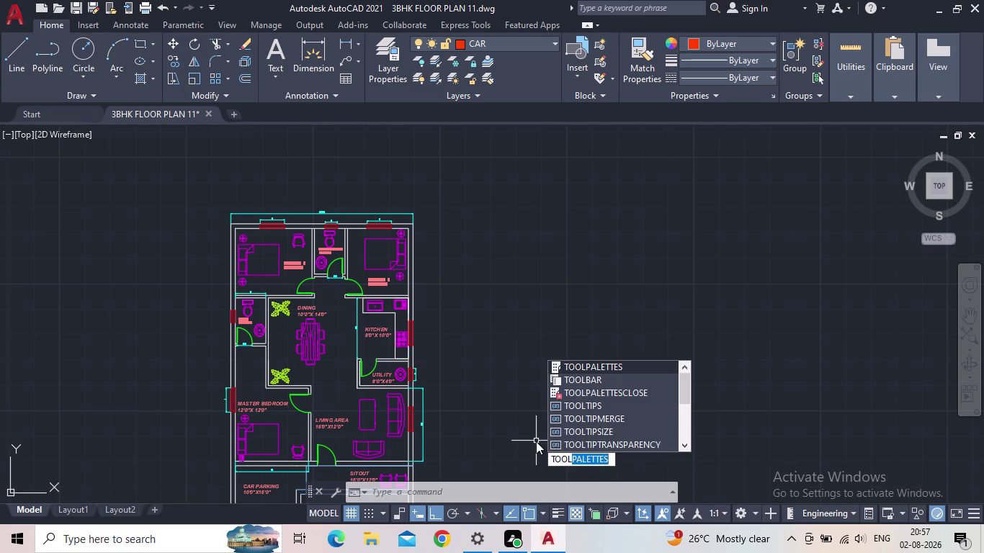
key(Return)
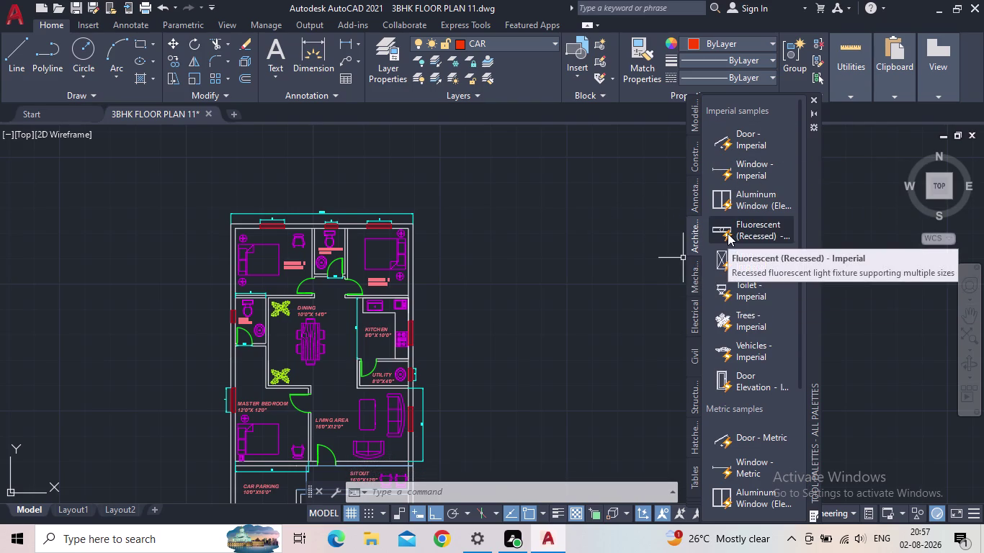
scroll(down, 3)
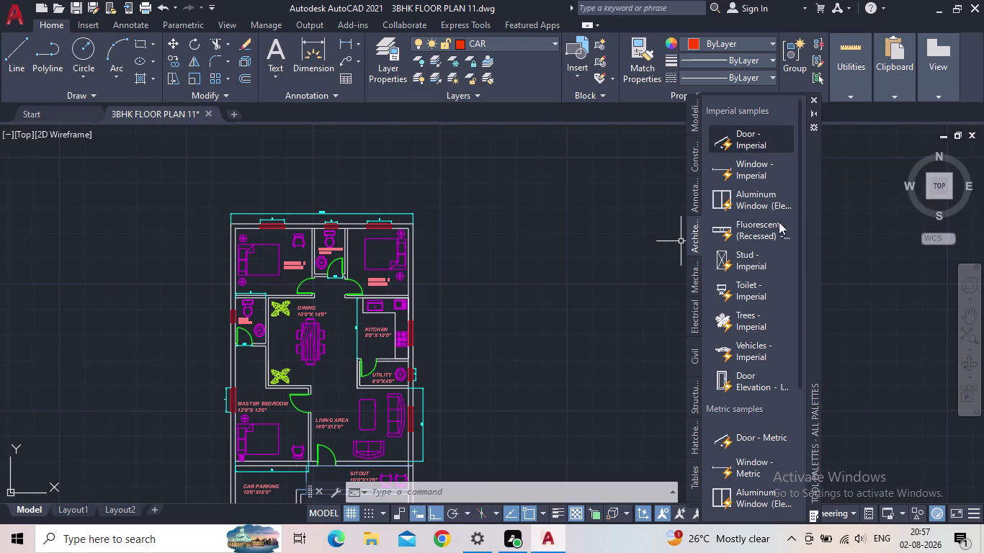
drag(746, 353, 568, 359)
click(811, 98)
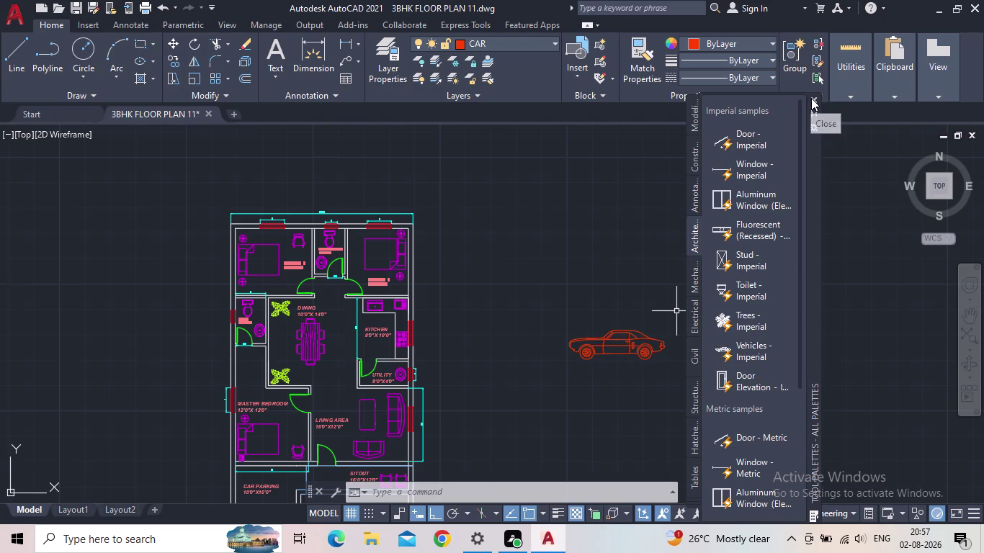
Switch the car block's visibility to the Sports Car top view and reselect it.
scroll(up, 3)
drag(640, 380, 623, 369)
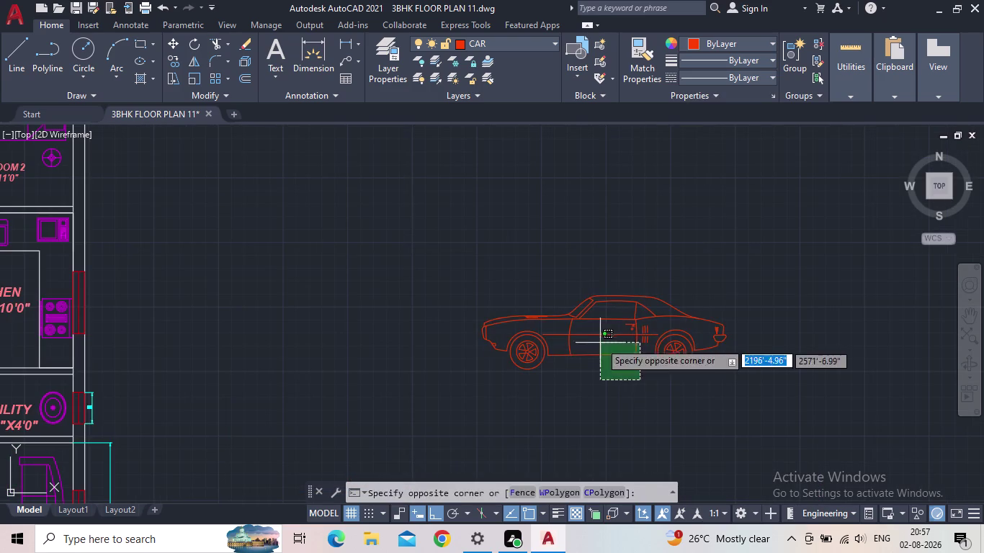
click(600, 342)
click(467, 380)
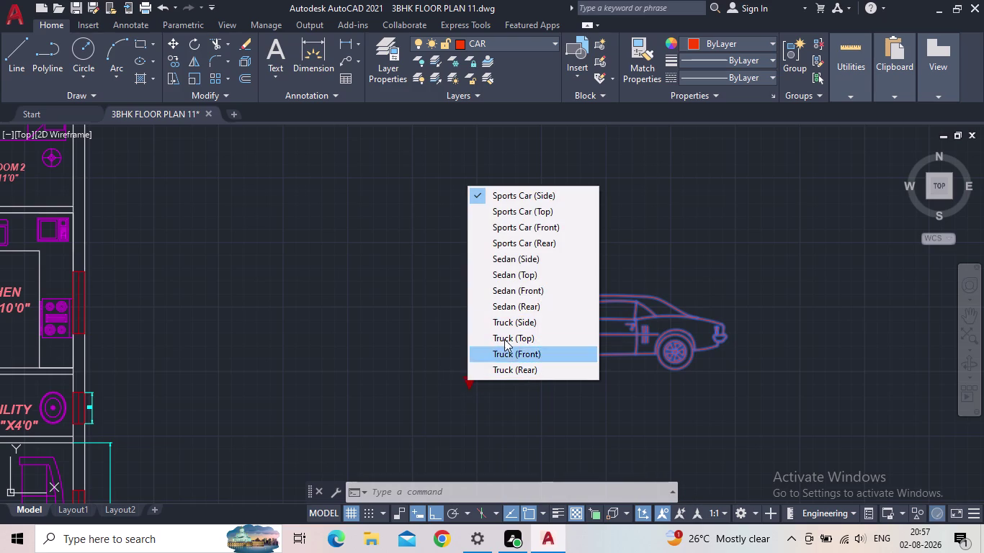
click(535, 213)
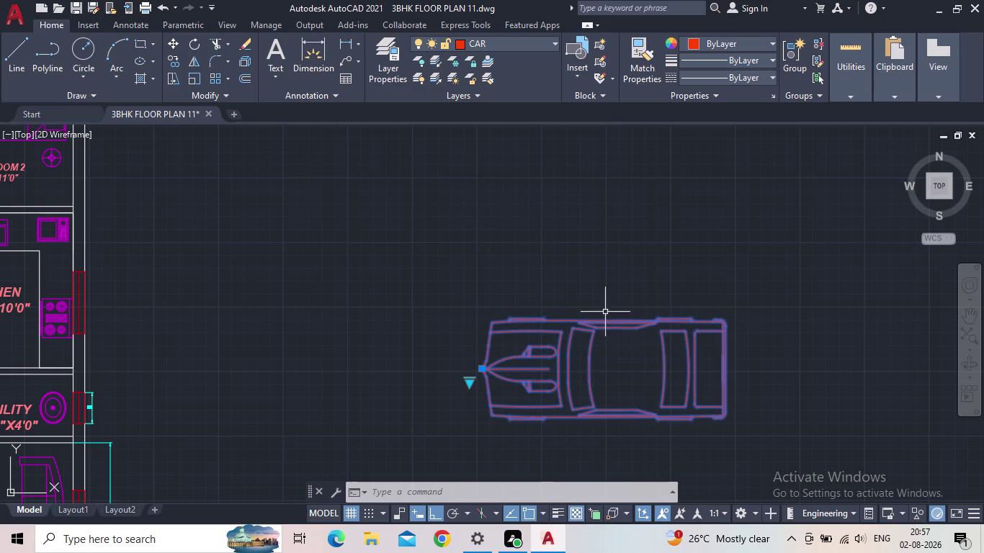
key(Escape)
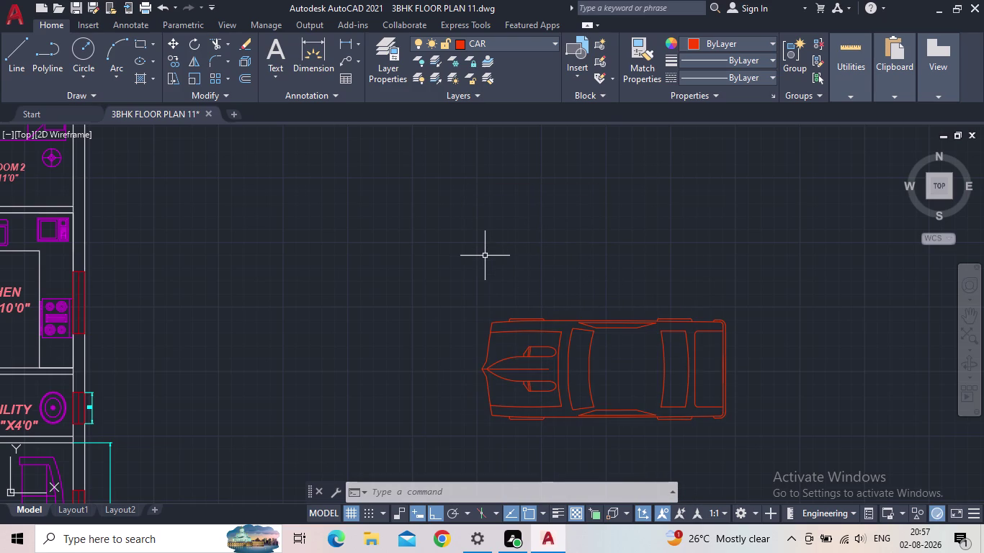
scroll(down, 3)
drag(626, 410, 575, 374)
click(540, 343)
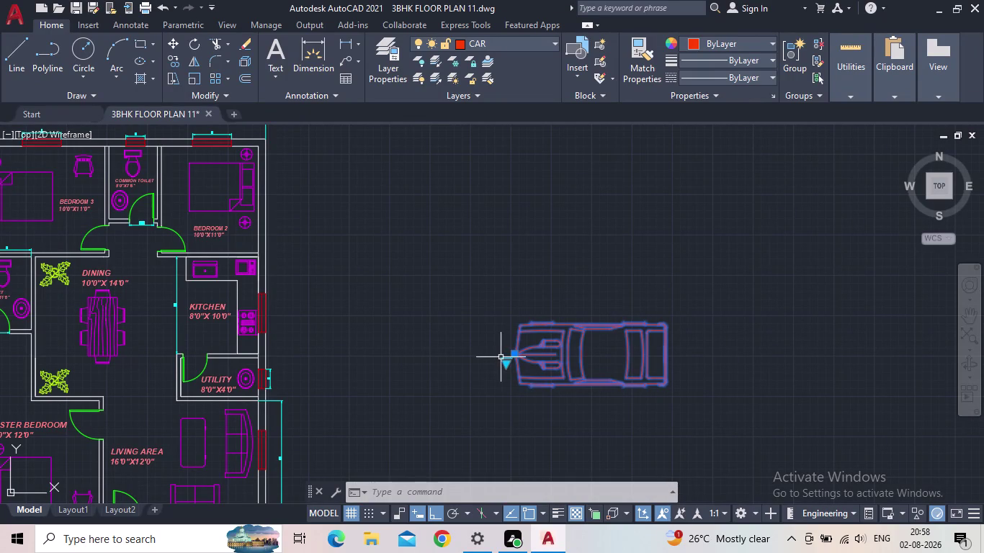
Rotate the car 90° about its front so its nose points up.
text(RO)
key(Return)
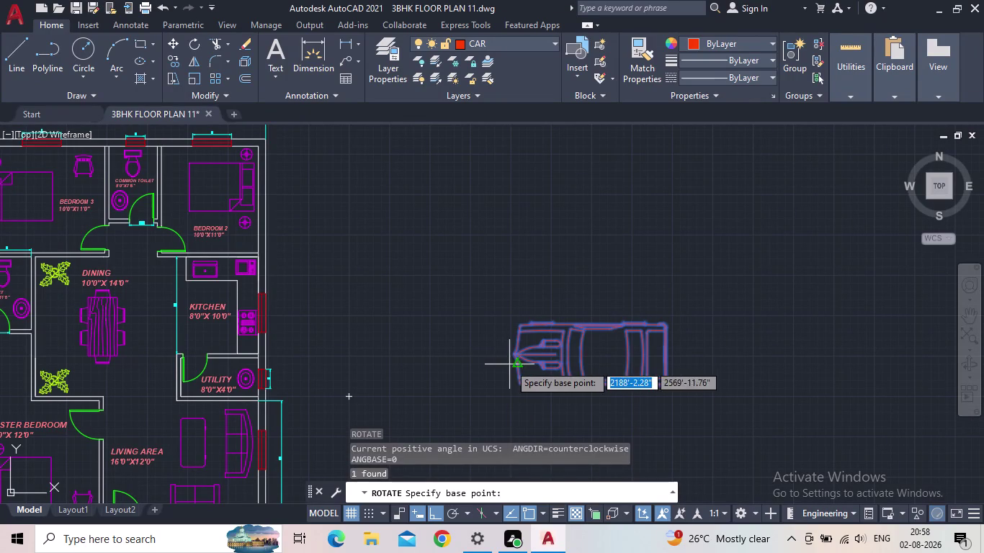
click(514, 352)
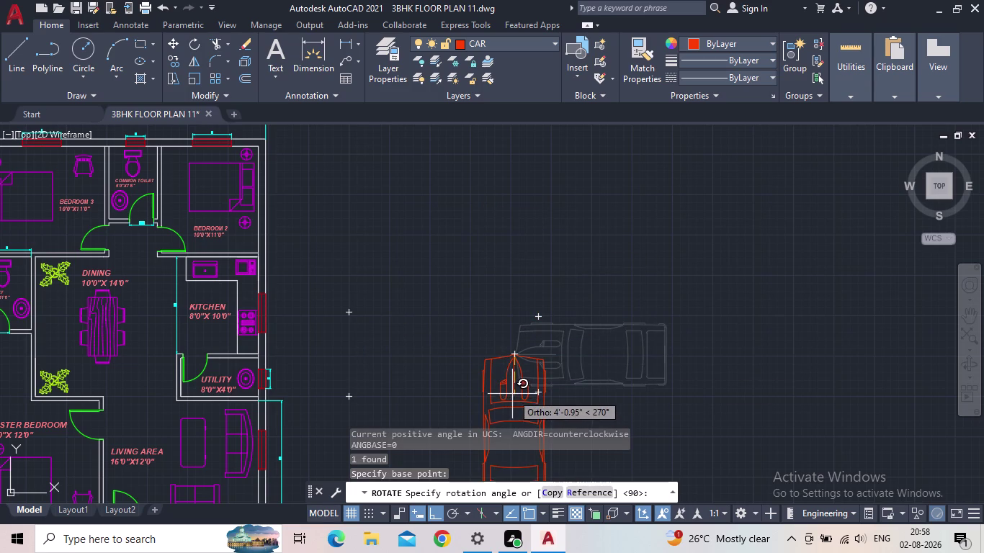
middle_drag(515, 387, 540, 242)
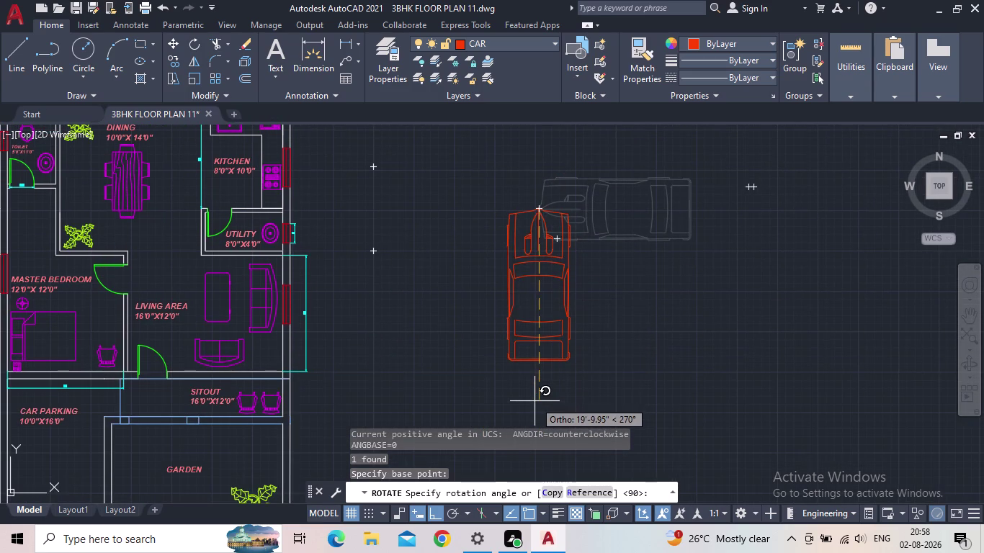
middle_drag(549, 397, 543, 391)
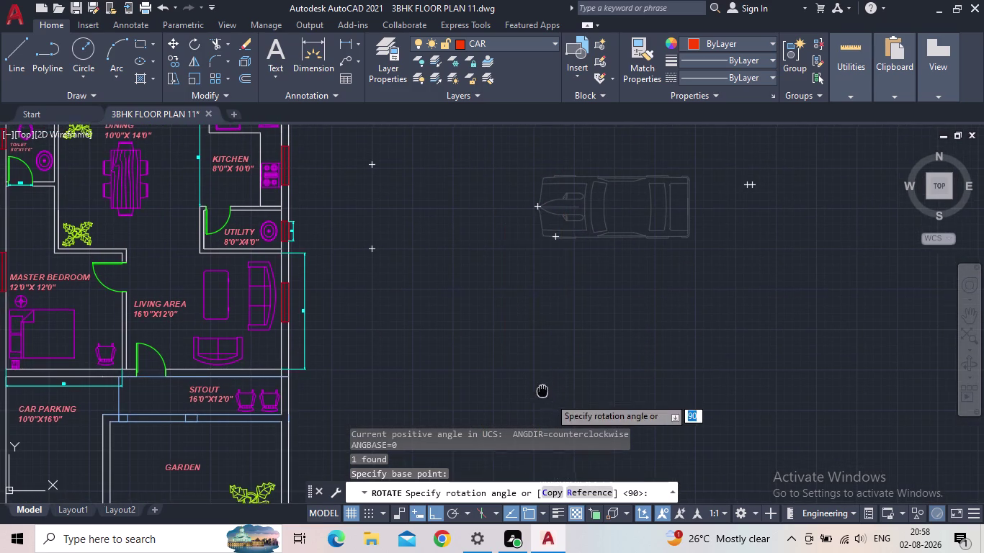
middle_drag(542, 391, 509, 369)
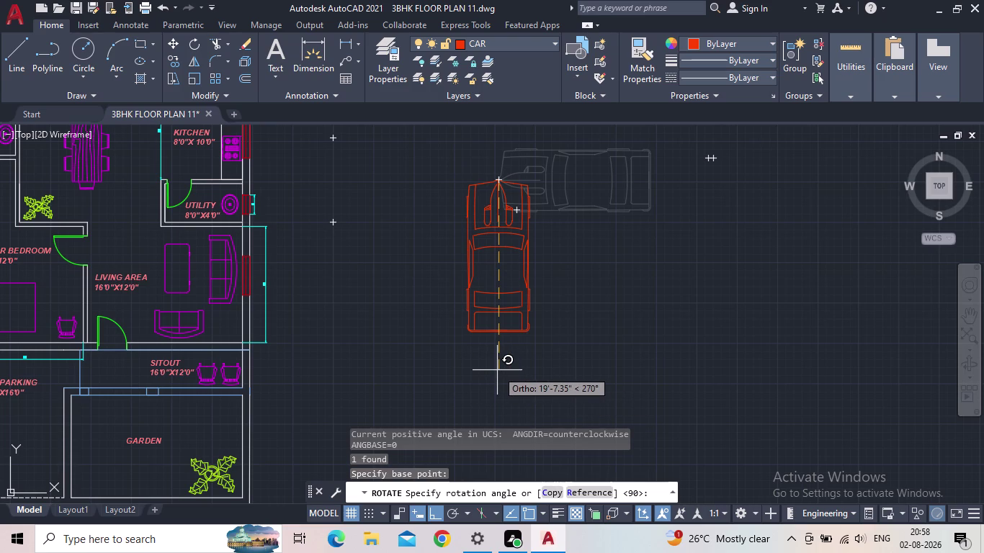
middle_click(502, 369)
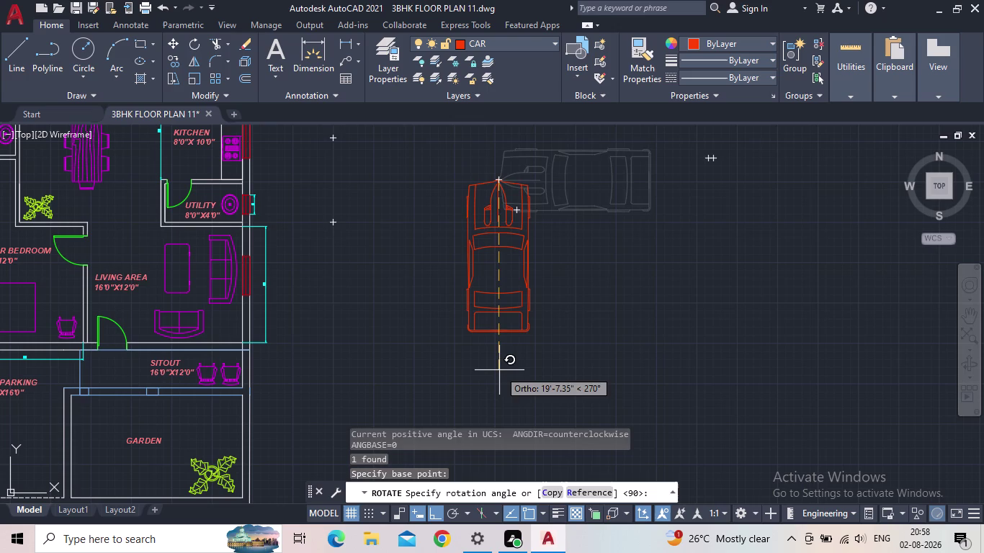
click(499, 370)
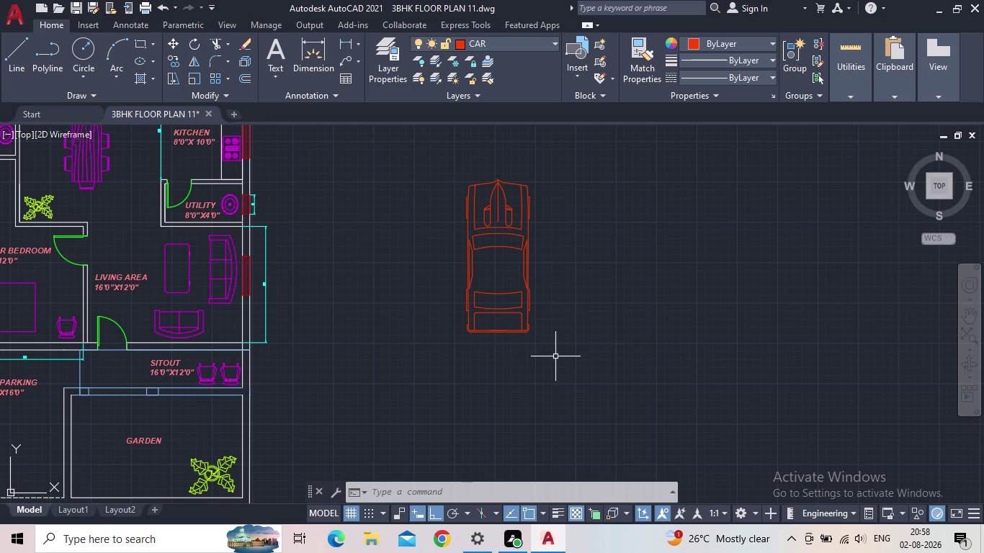
Pan and zoom around the rotated car and the floor plan.
scroll(down, 3)
middle_click(496, 367)
scroll(up, 3)
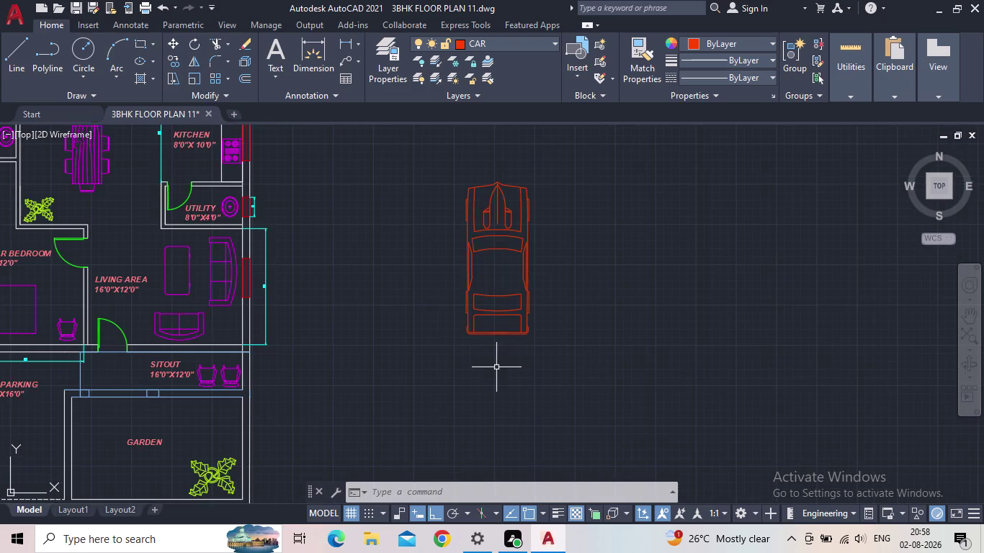
middle_drag(496, 360, 496, 401)
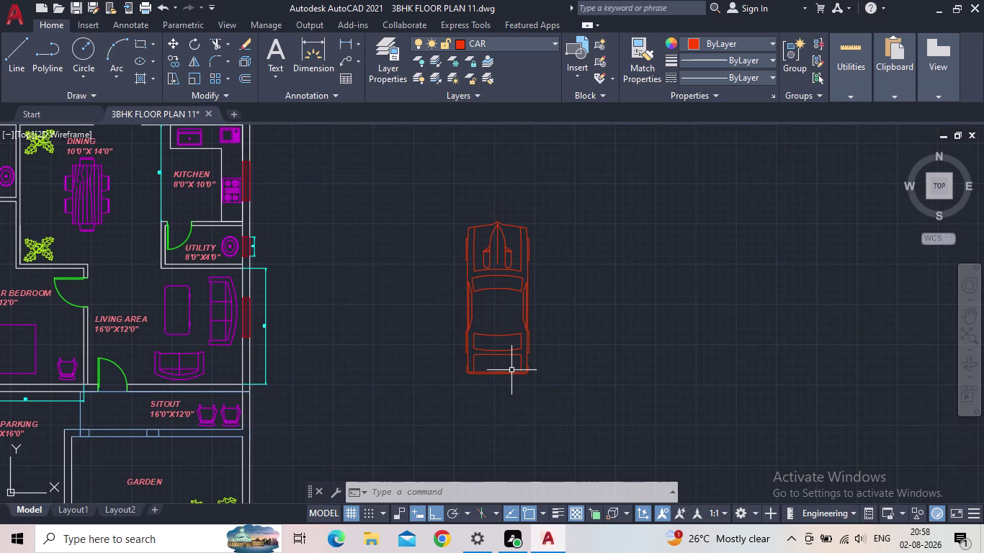
scroll(up, 3)
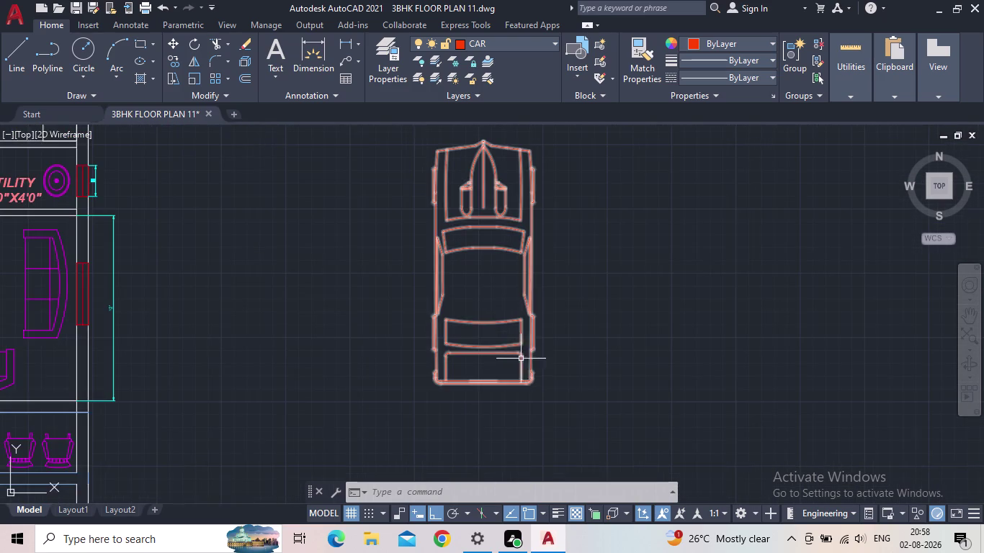
scroll(down, 3)
middle_drag(494, 344, 493, 385)
scroll(up, 3)
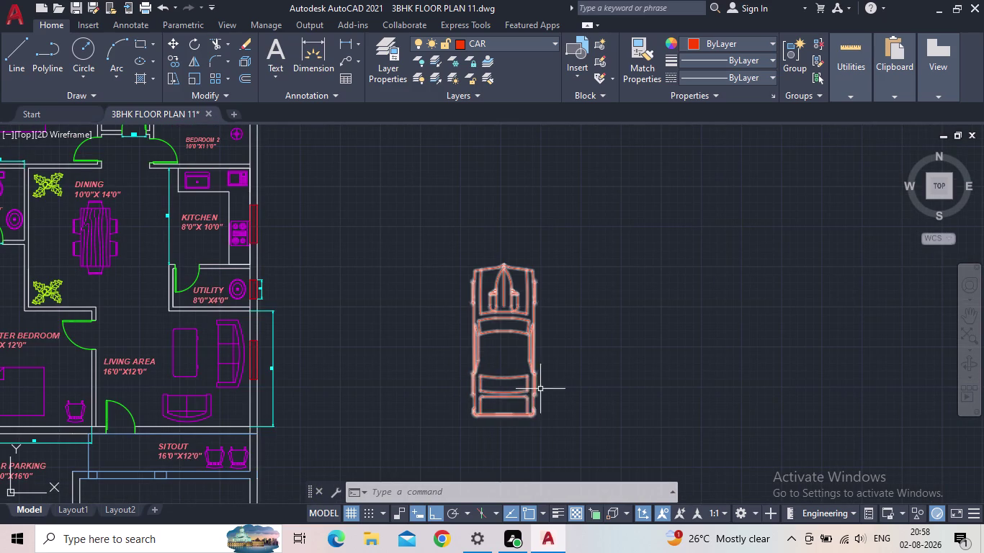
middle_drag(540, 388, 514, 399)
scroll(down, 3)
middle_drag(531, 415, 530, 405)
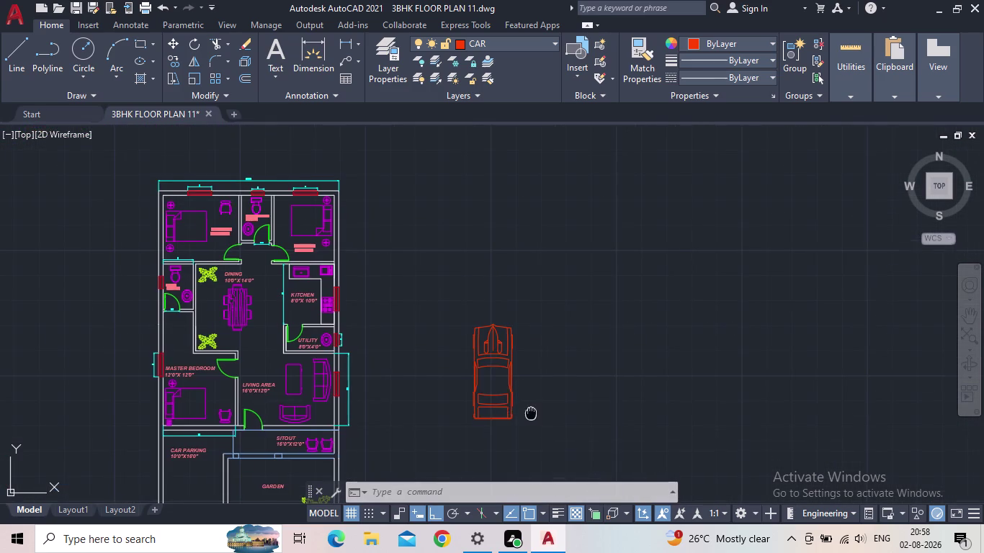
Scale the upright car down with SC from a base point on the car.
middle_drag(530, 405, 534, 371)
scroll(up, 3)
scroll(up, 3)
scroll(down, 3)
drag(560, 384, 532, 375)
click(489, 352)
key(s)
key(c)
key(space)
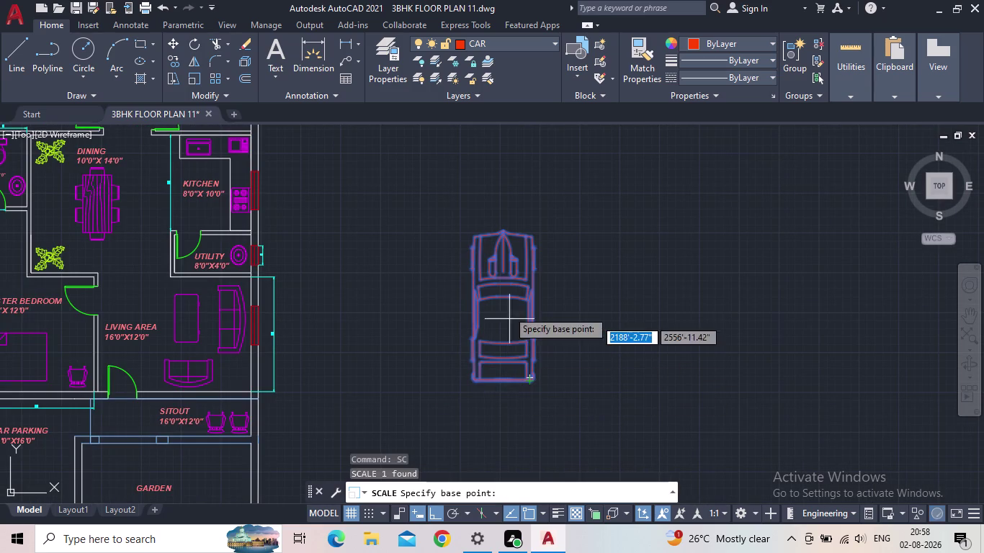
click(506, 227)
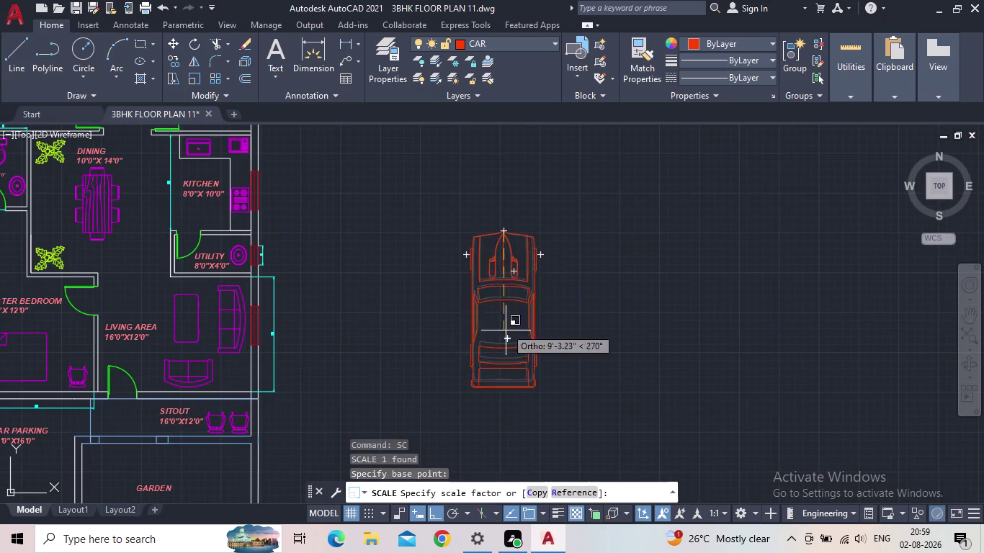
click(503, 298)
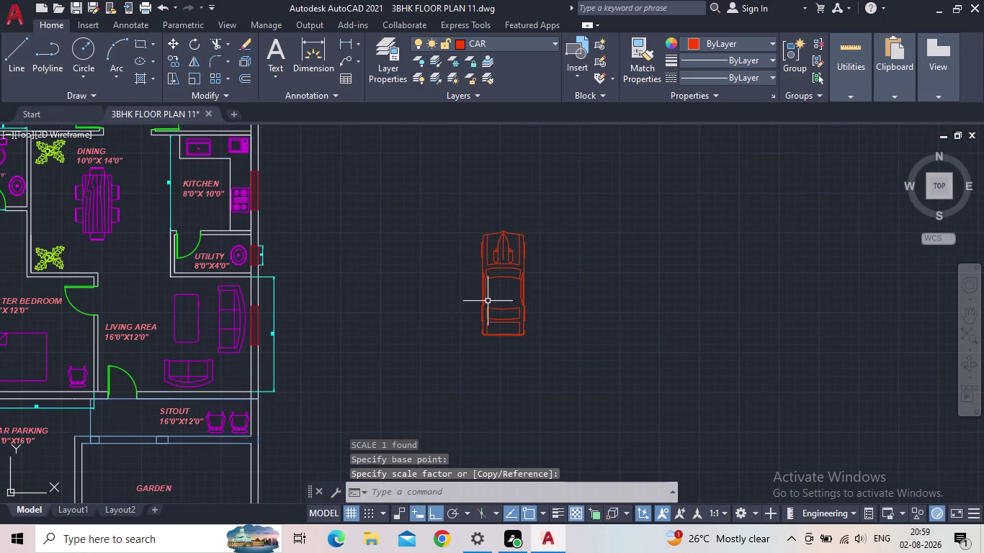
Start moving the resized car, using its front tip as the base point.
scroll(down, 3)
middle_drag(463, 312, 508, 285)
click(550, 302)
click(524, 293)
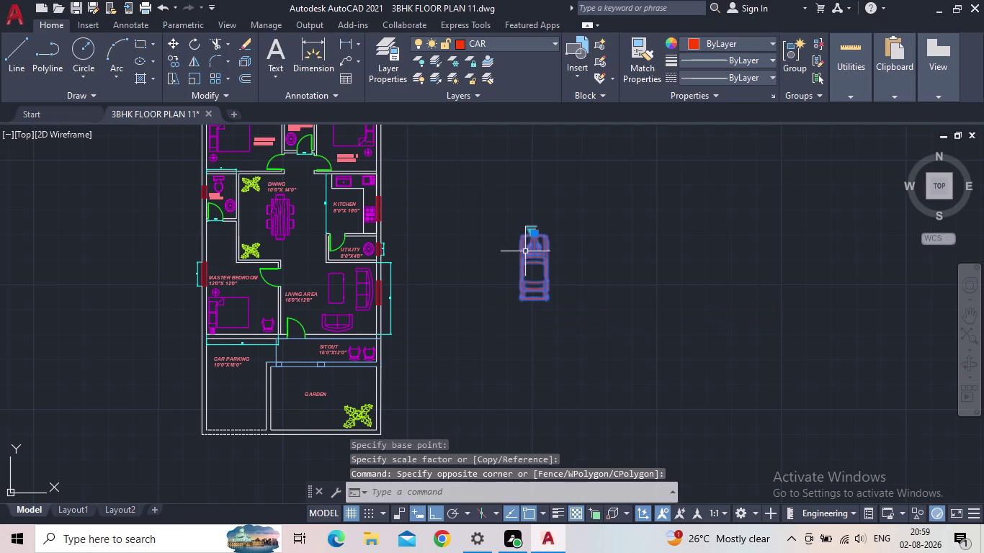
scroll(up, 3)
scroll(up, 3)
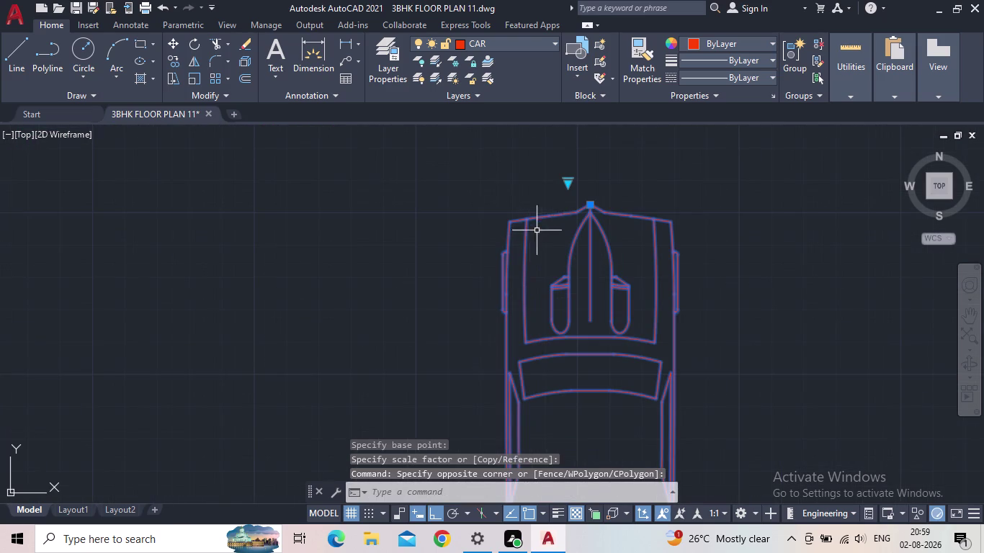
key(c)
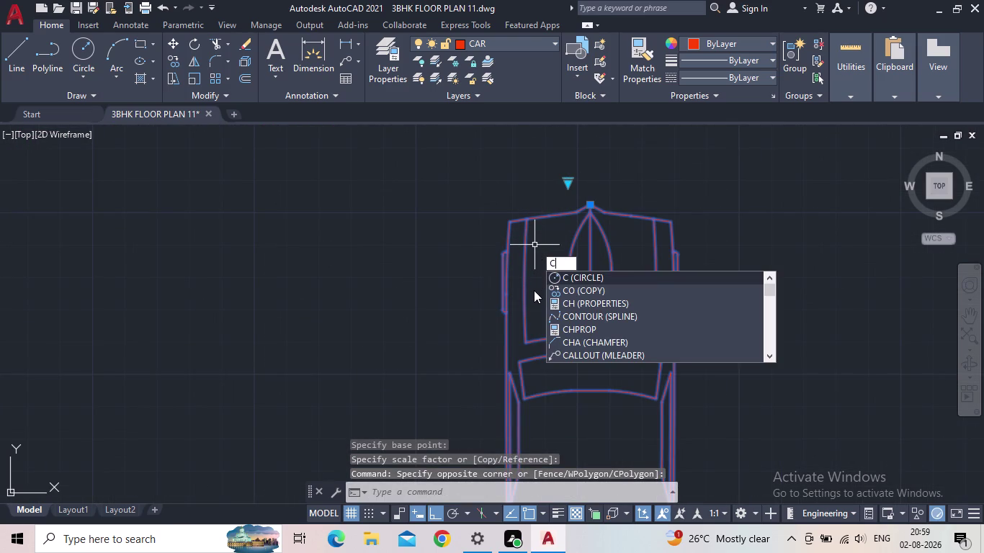
key(BackSpace)
key(m)
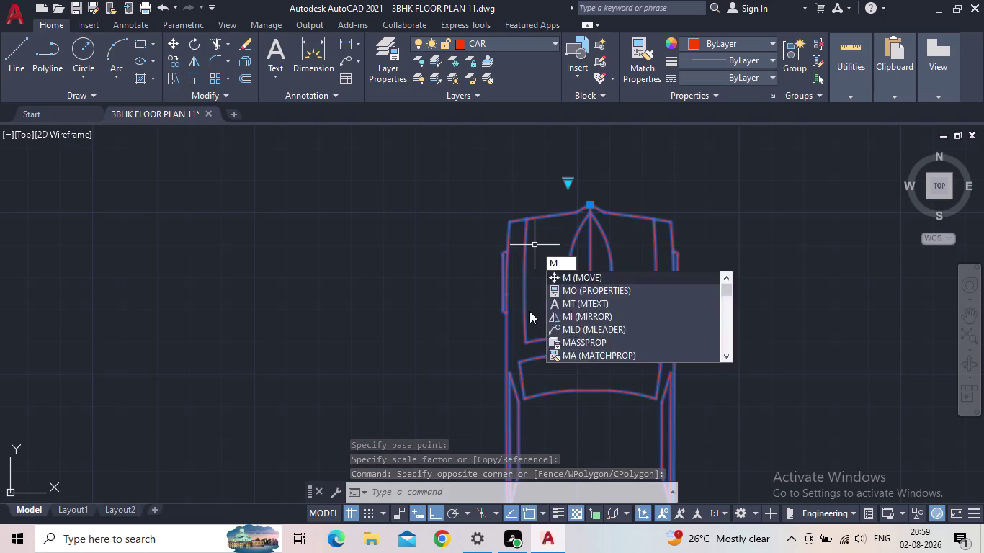
key(Return)
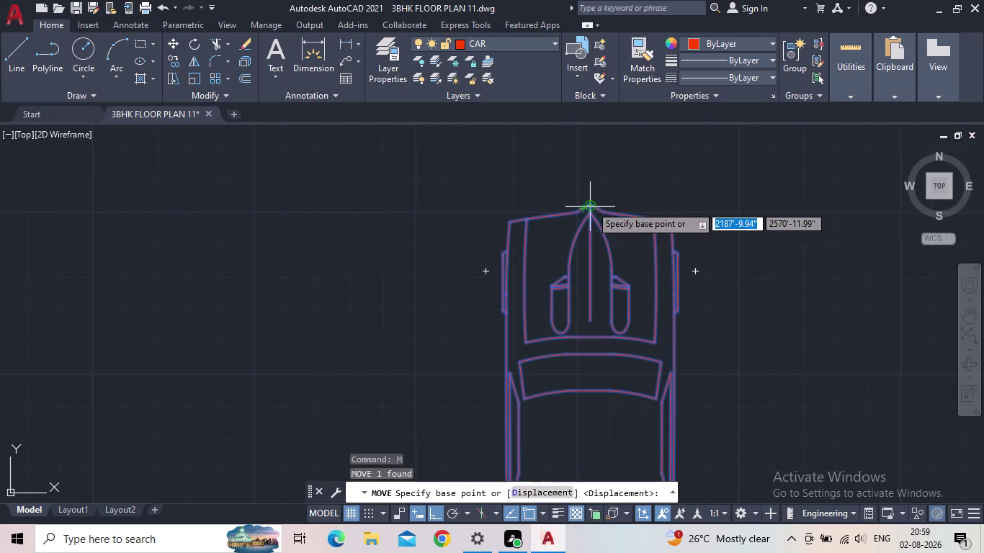
click(591, 205)
Drop the car inside the CAR PARKING space beside the garden.
middle_drag(427, 301, 556, 278)
scroll(down, 3)
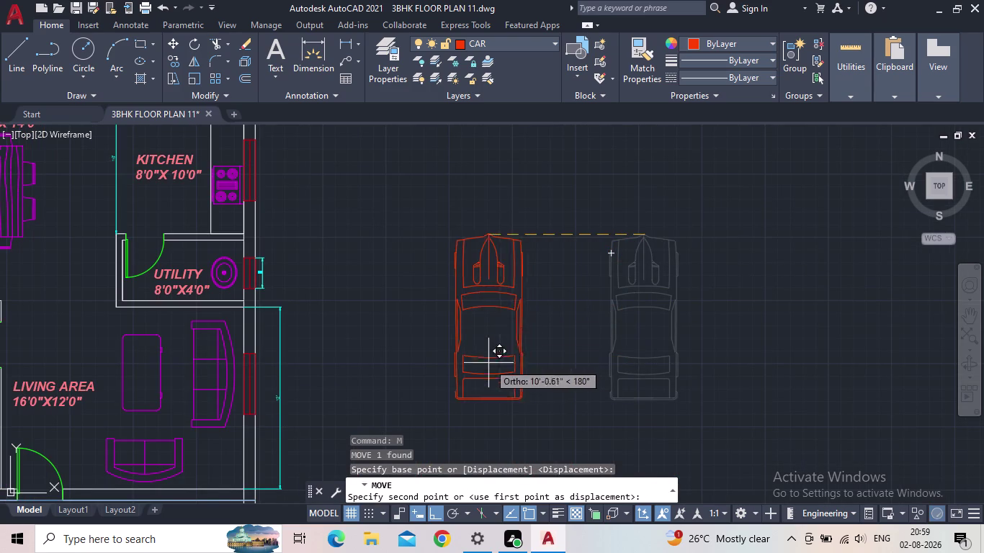
click(435, 516)
middle_drag(532, 299, 669, 236)
middle_drag(532, 281, 653, 195)
scroll(down, 3)
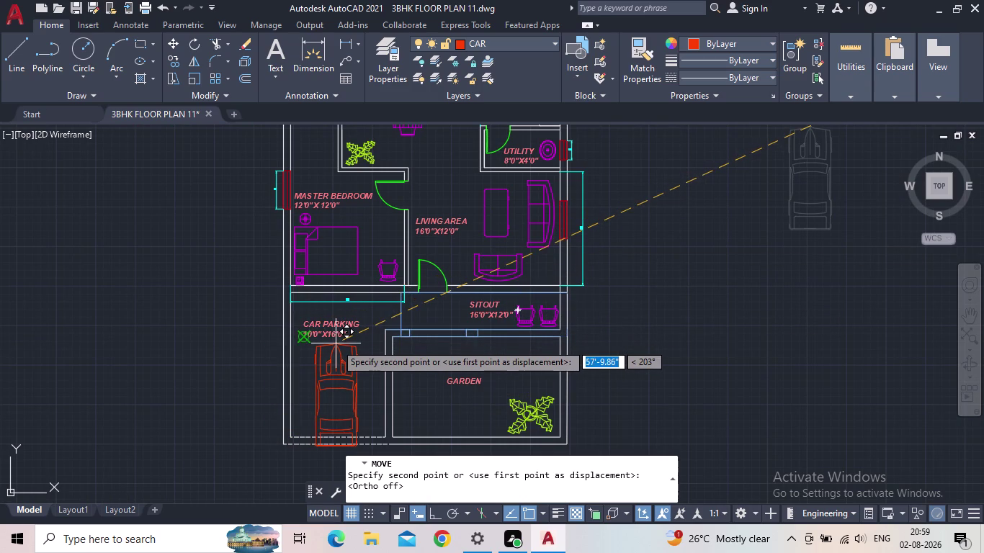
scroll(up, 3)
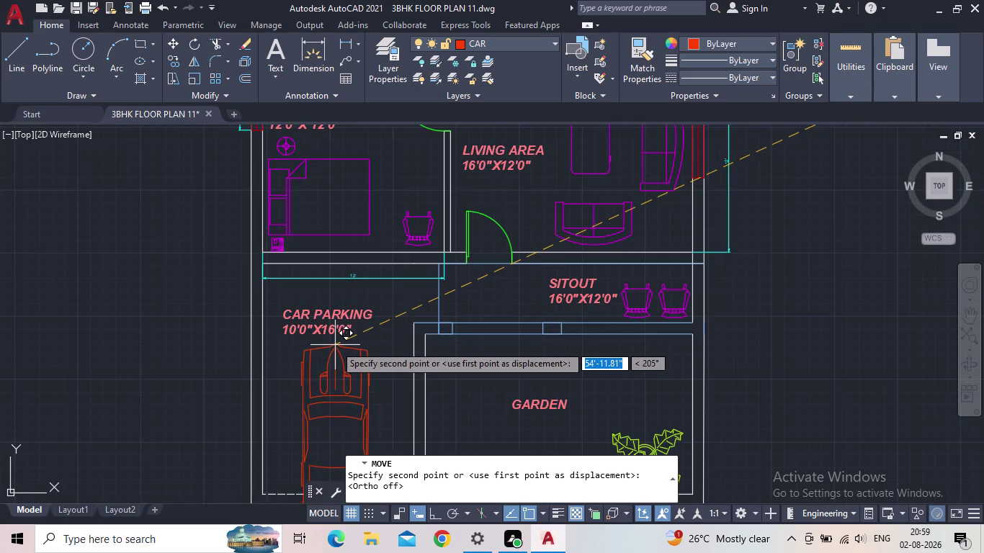
middle_drag(347, 340, 358, 263)
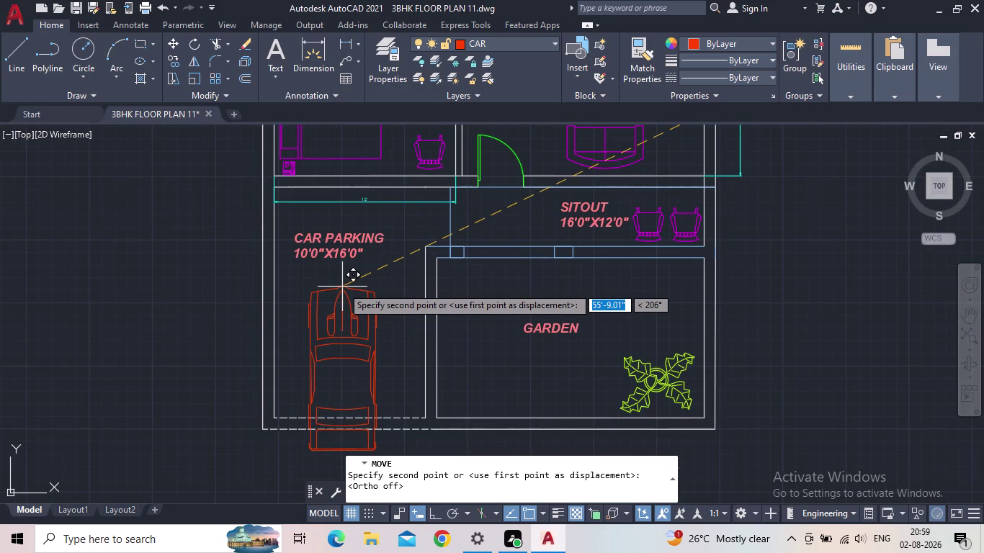
click(342, 283)
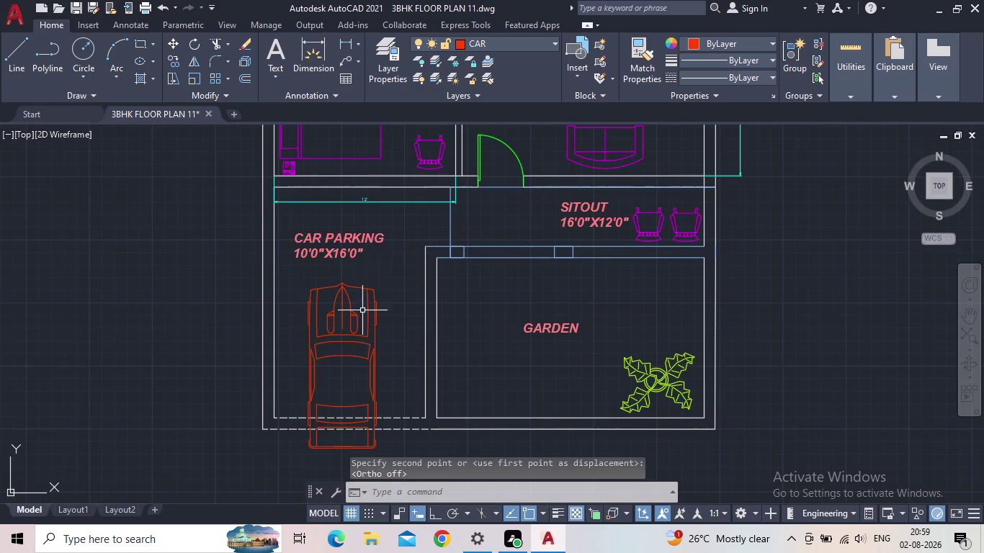
Shrink the car block further with SCALE, based at its front.
text(sc)
key(space)
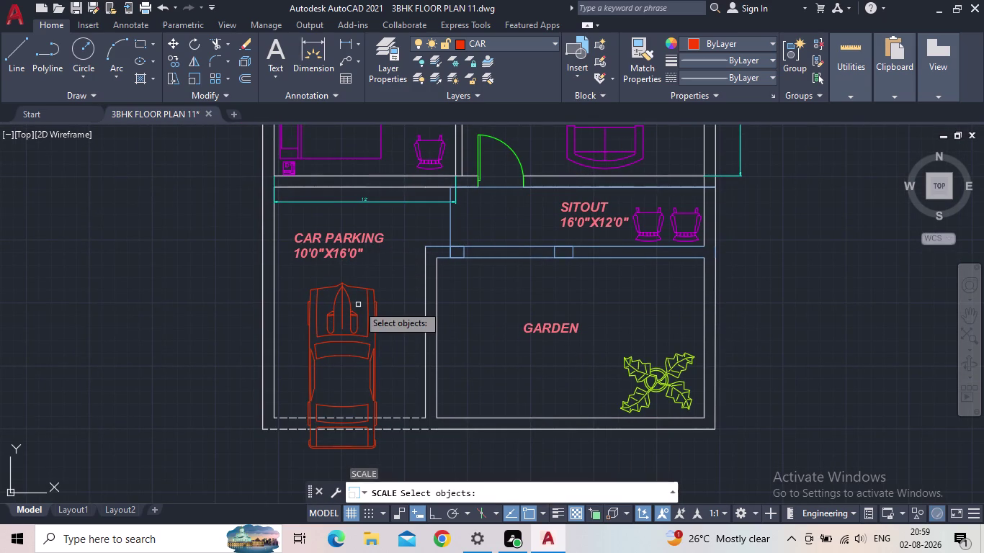
drag(389, 337, 383, 338)
click(337, 328)
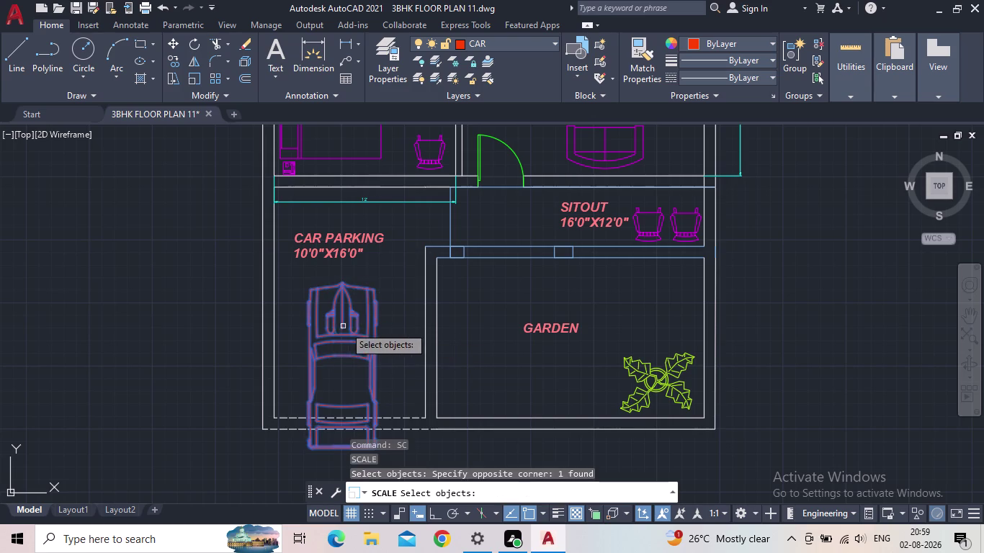
key(space)
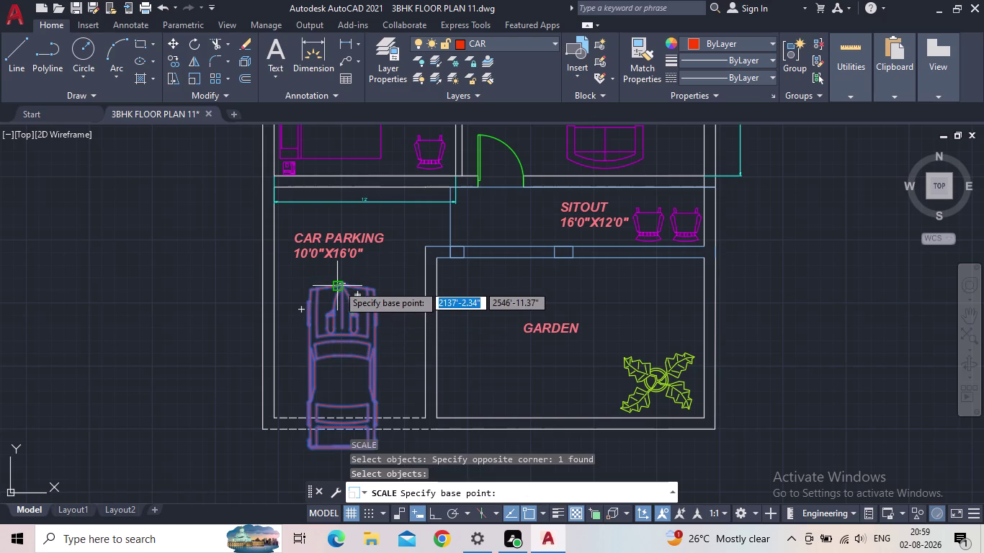
click(341, 283)
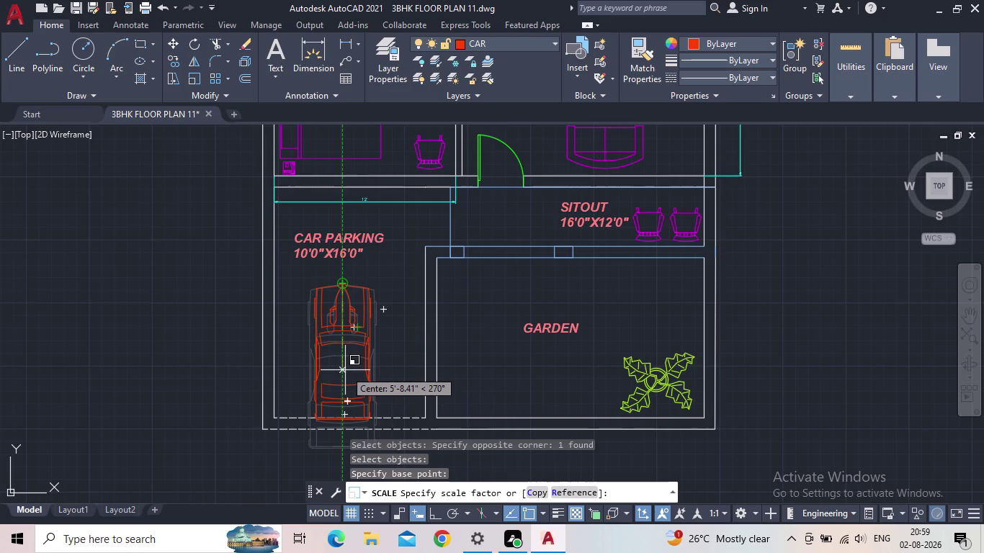
click(344, 367)
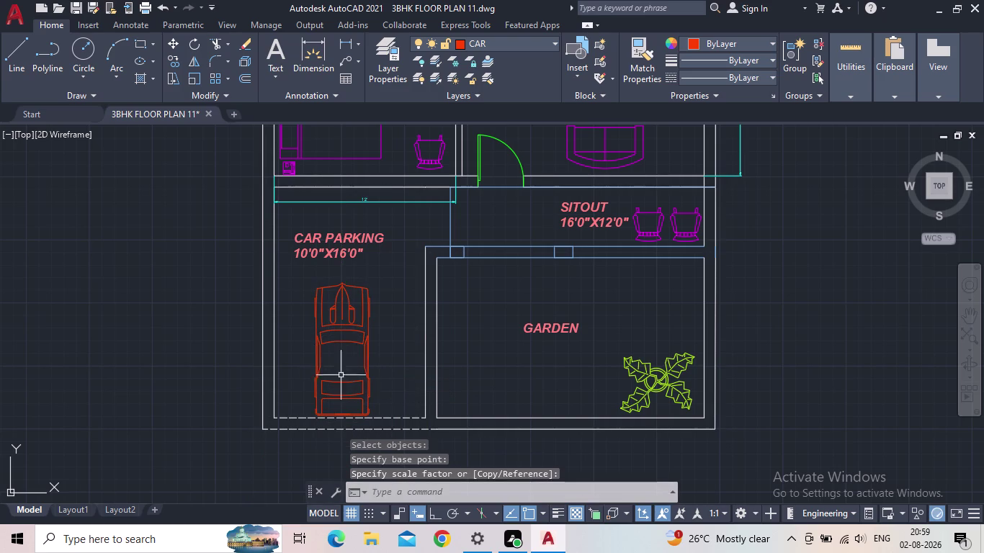
key(Escape)
Move the car higher in the parking bay near its top edge, then save.
click(381, 359)
click(347, 363)
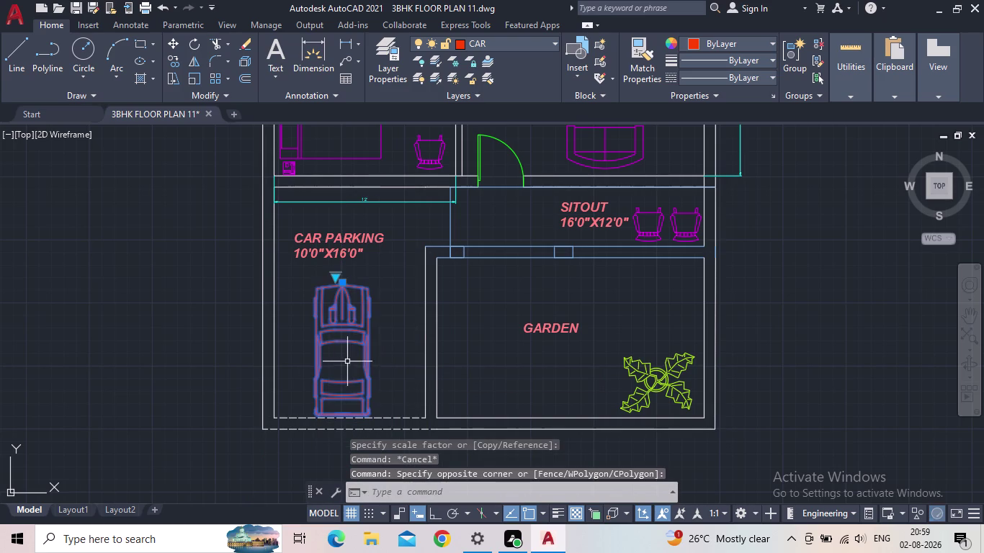
key(m)
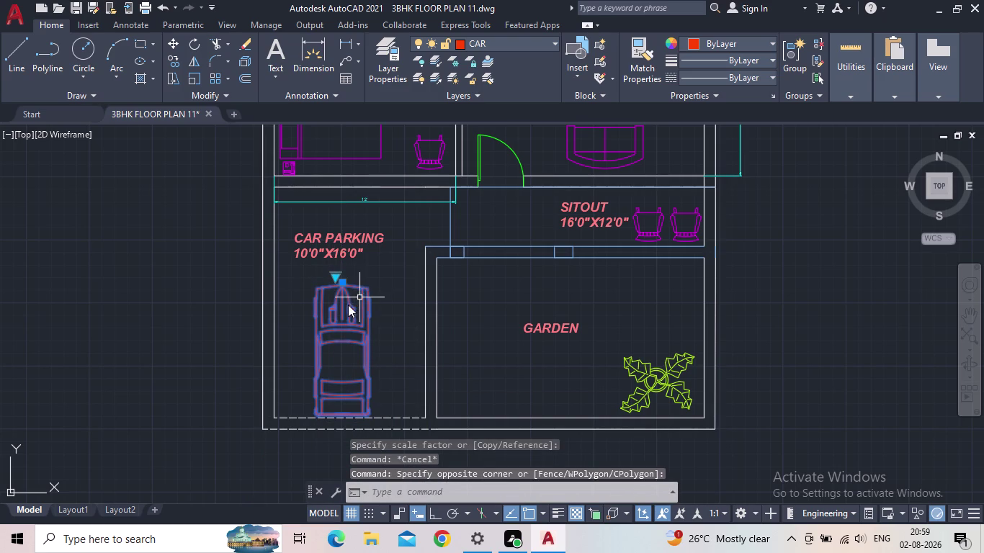
key(space)
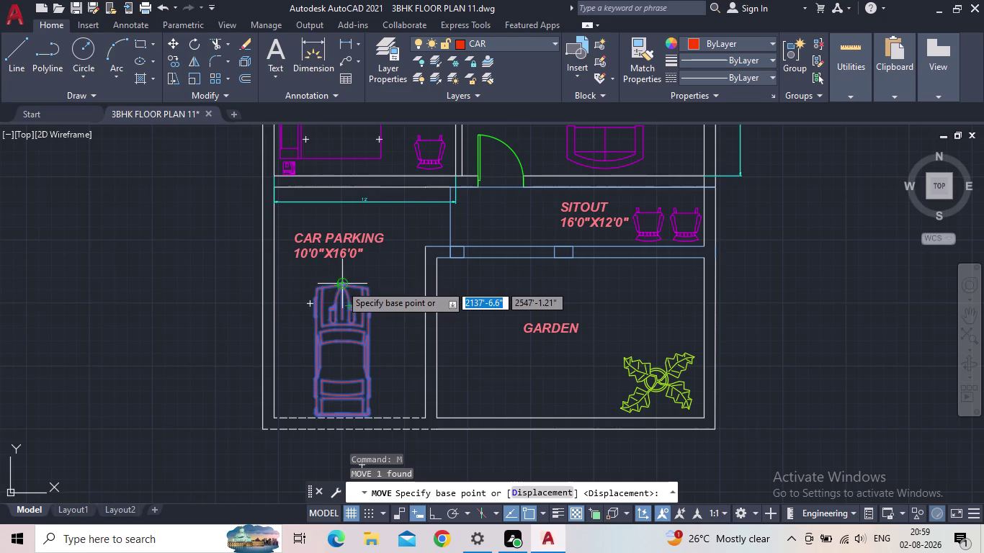
click(341, 284)
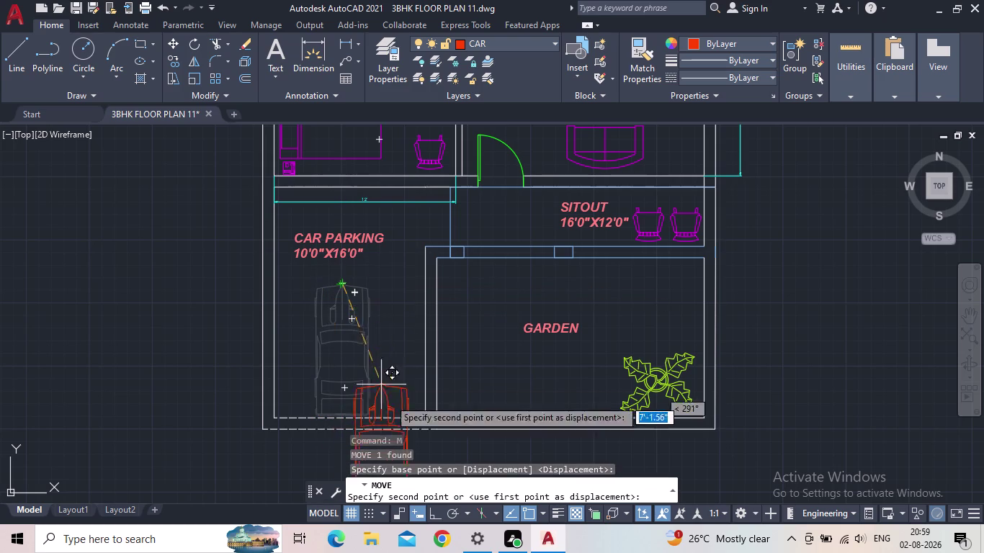
scroll(up, 3)
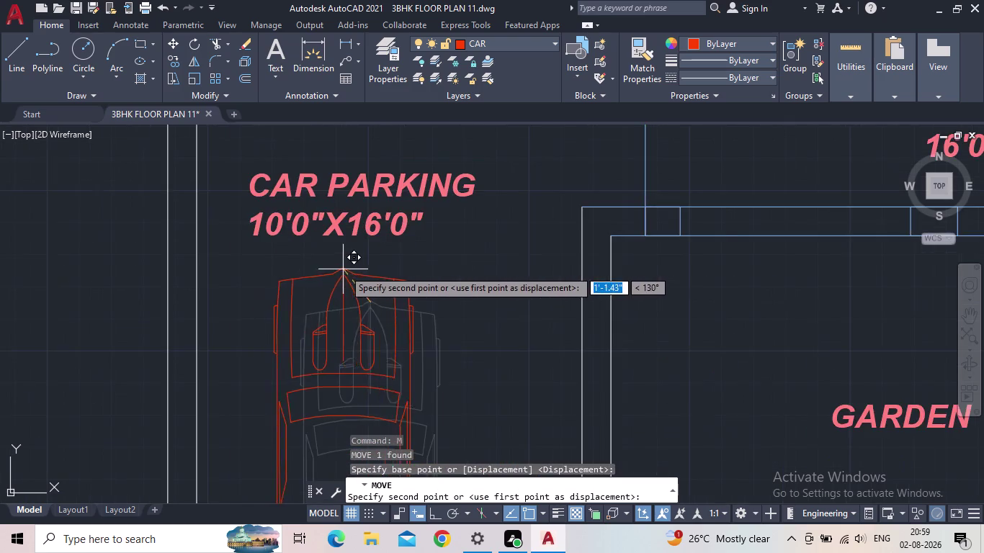
scroll(down, 3)
middle_drag(344, 269, 369, 225)
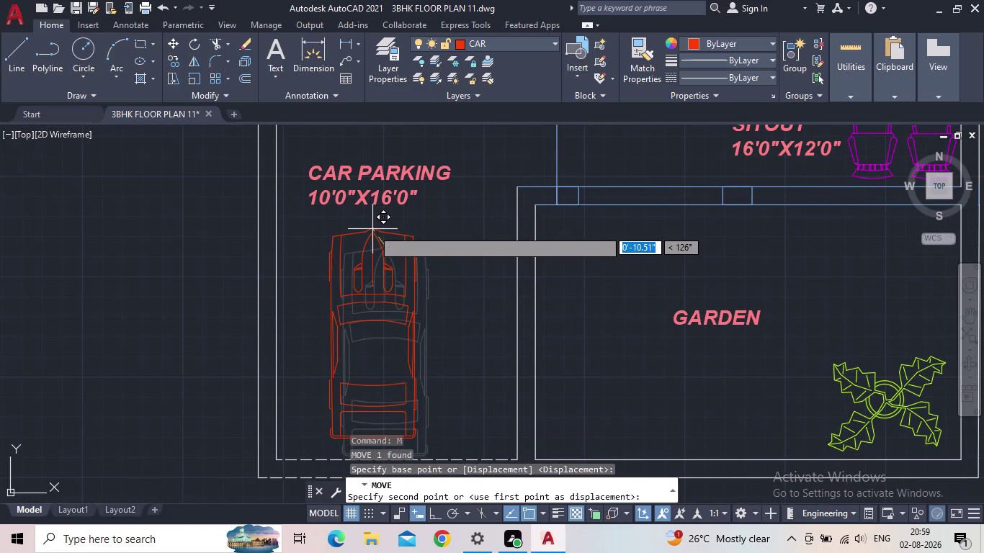
click(372, 229)
scroll(down, 3)
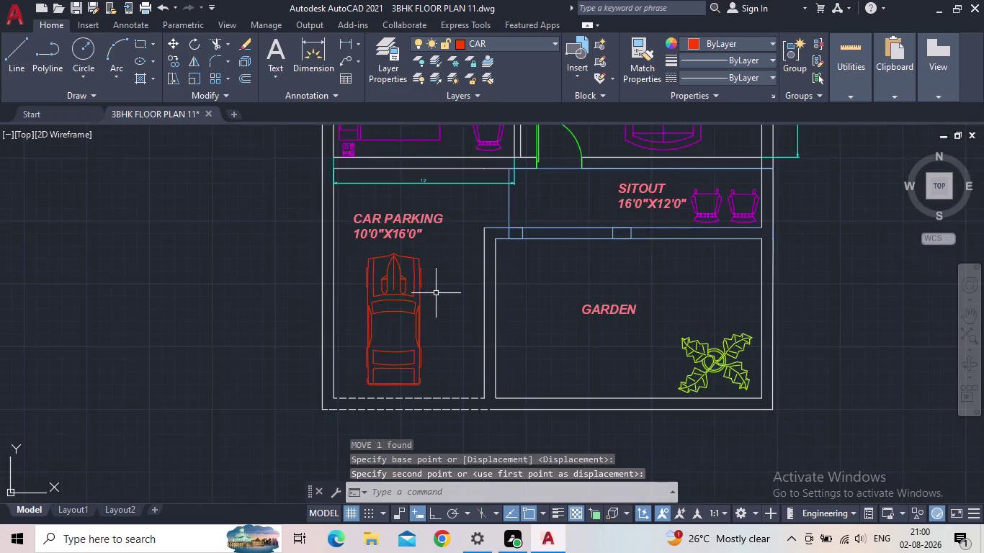
scroll(down, 3)
middle_drag(438, 292, 379, 320)
scroll(up, 3)
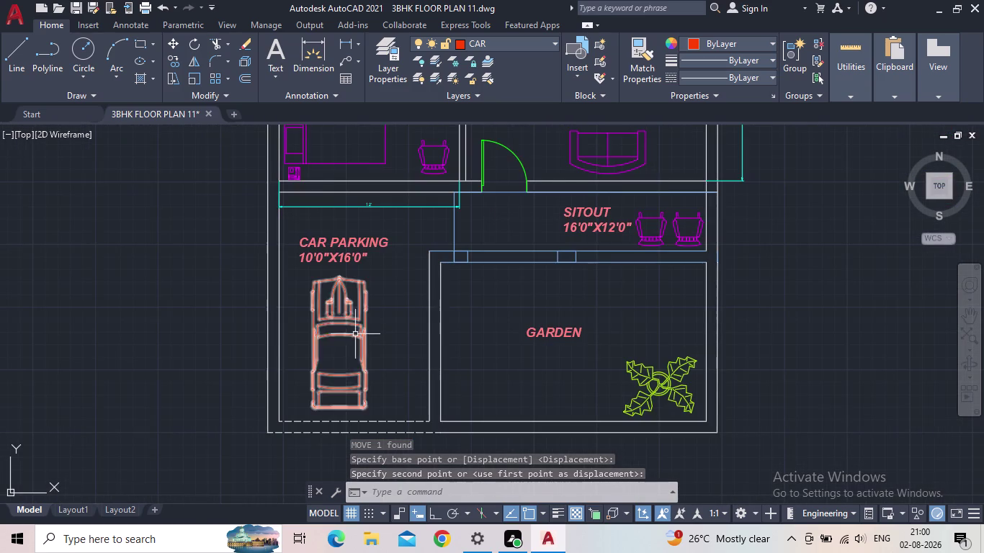
click(75, 6)
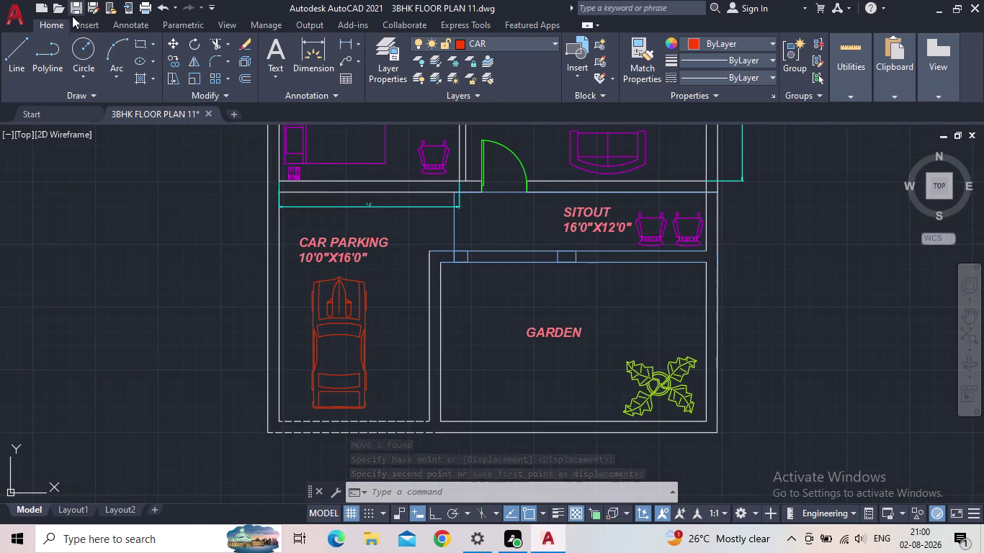
Switch to the Layout1 sheet and open its Page Setup Manager.
scroll(down, 3)
middle_drag(204, 304, 252, 396)
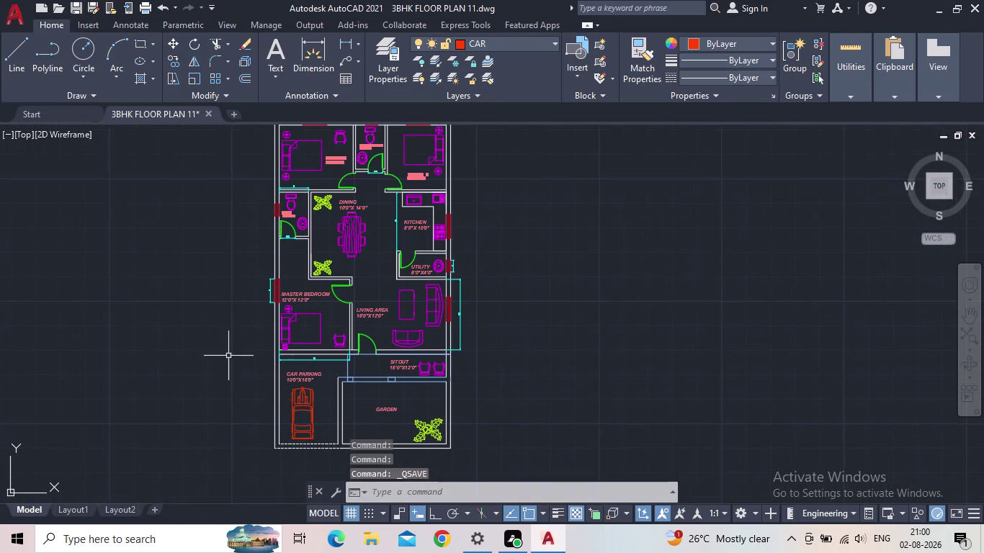
middle_drag(195, 306, 201, 373)
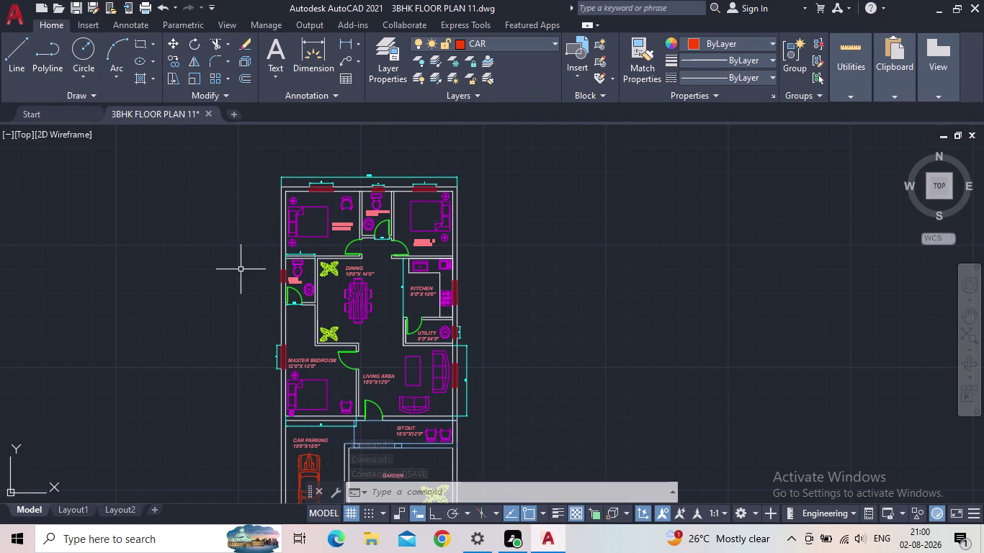
click(79, 511)
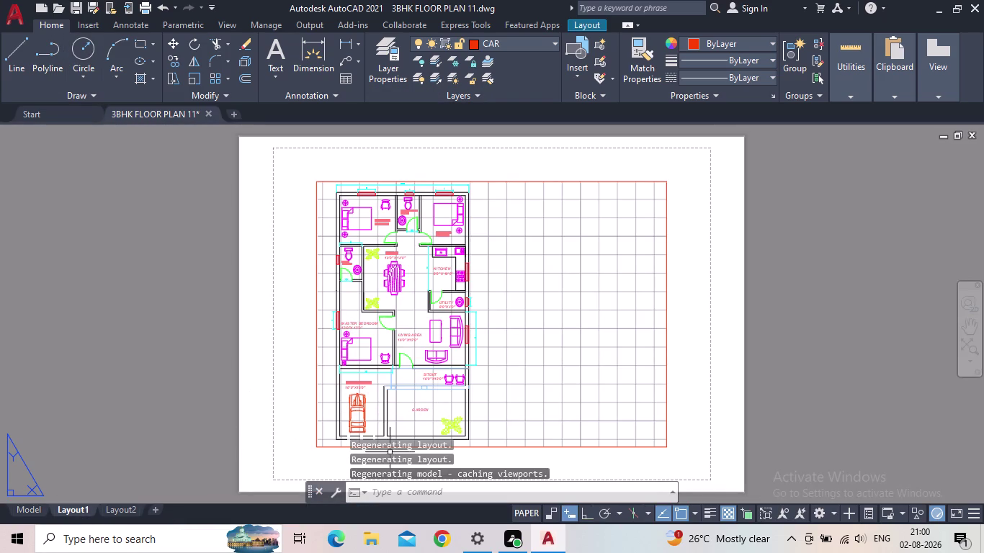
right_click(80, 512)
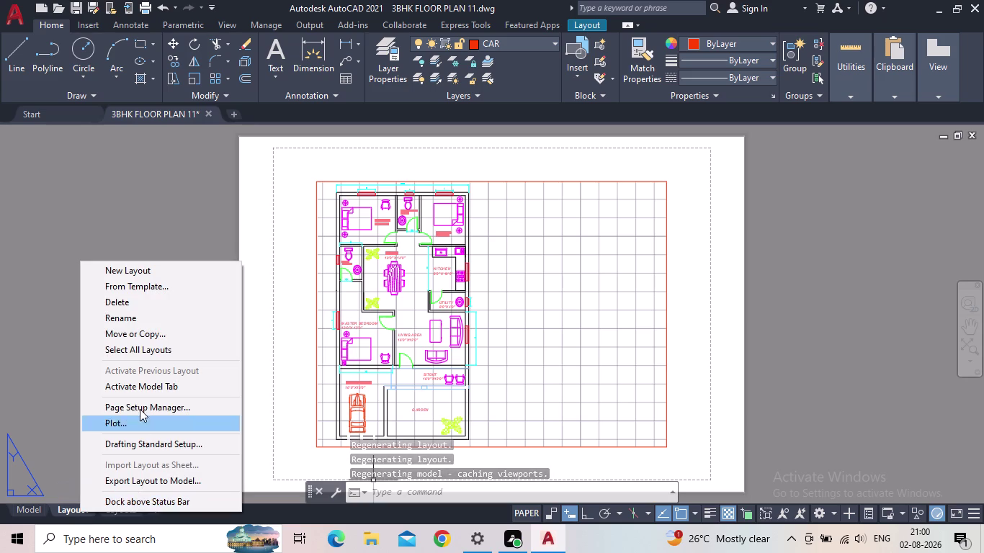
click(139, 404)
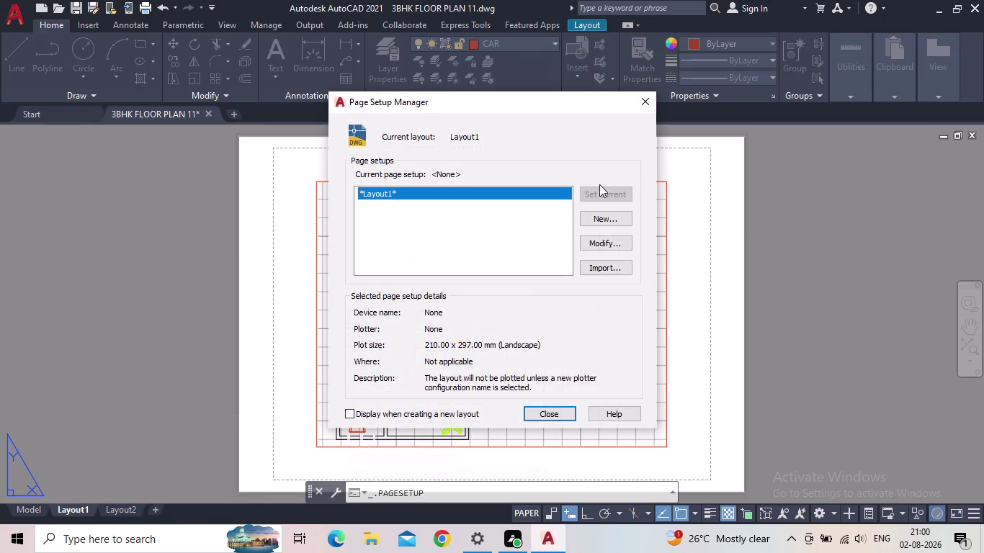
Set Layout1 to DWG To PDF.pc3, acad.ctb plot style, layout plot area, portrait orientation.
click(615, 241)
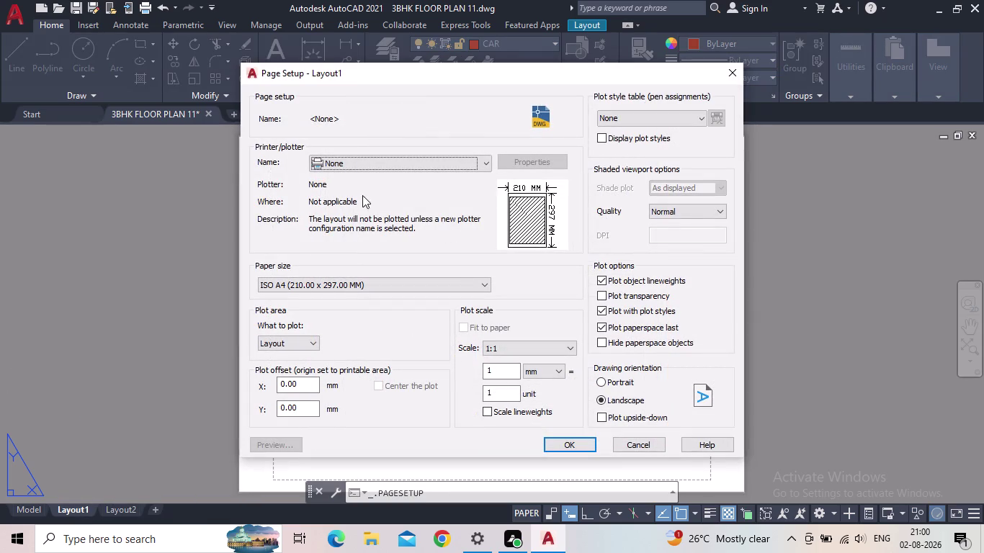
click(370, 162)
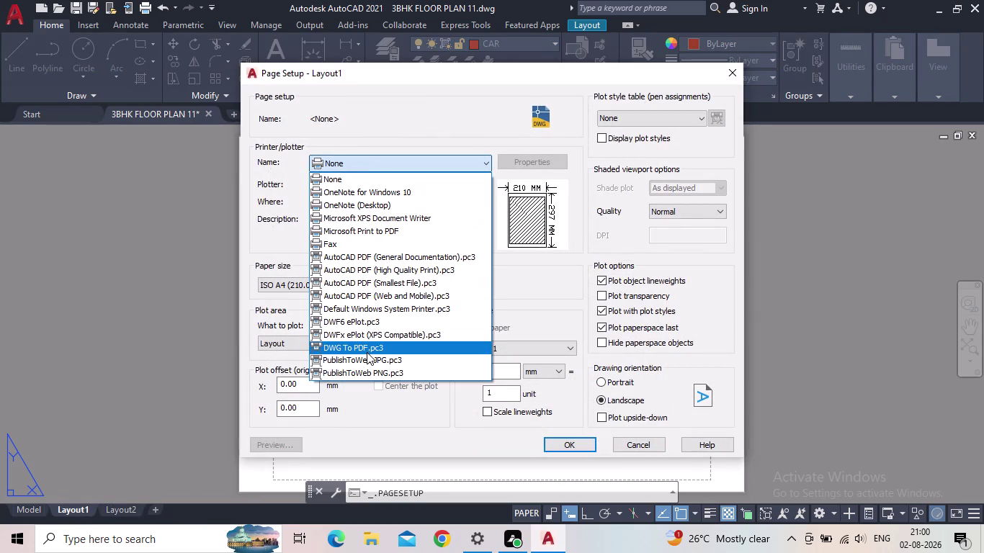
click(365, 347)
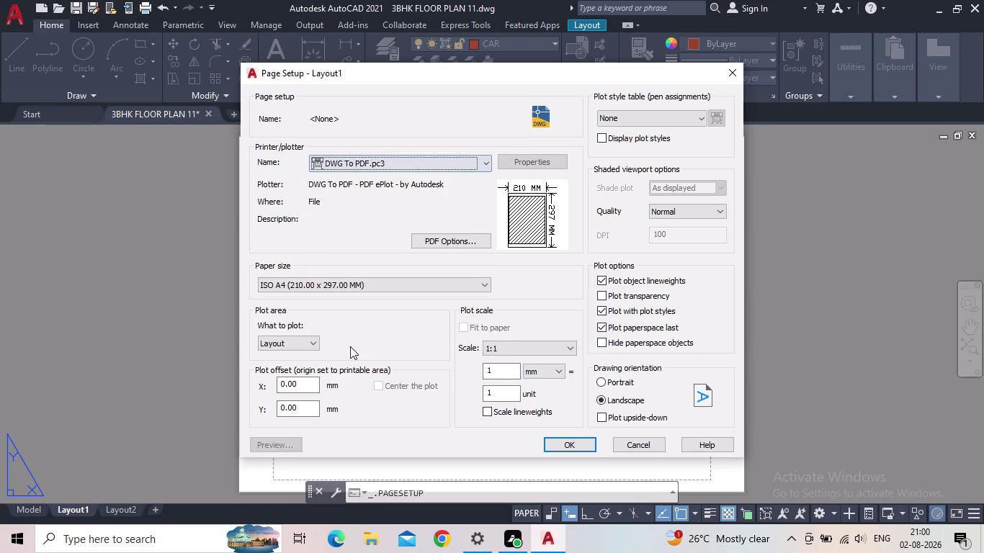
click(656, 107)
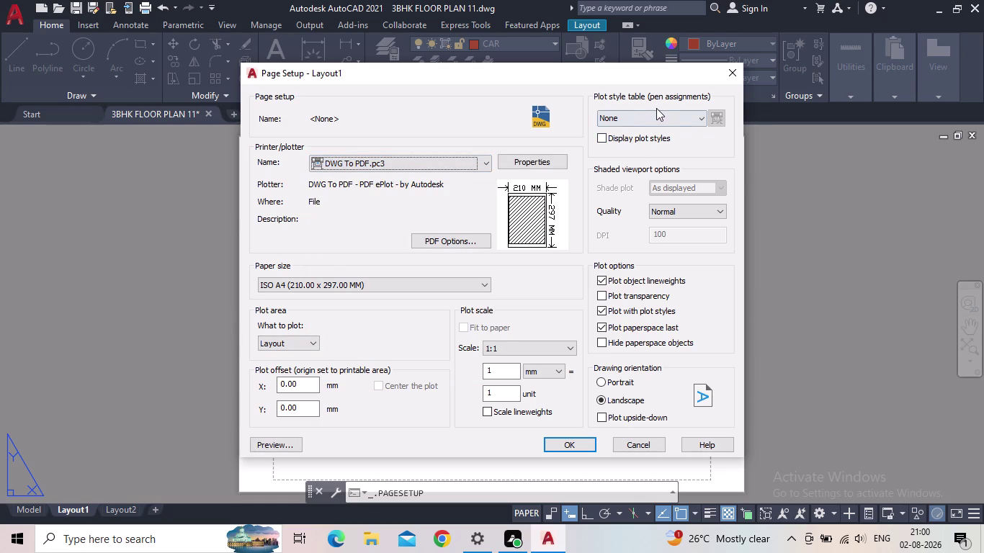
click(653, 113)
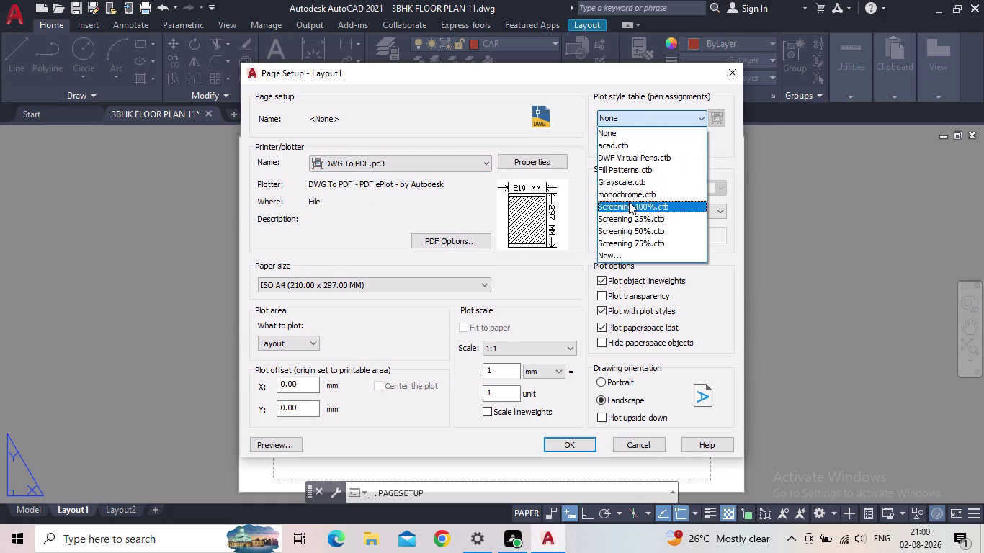
click(618, 145)
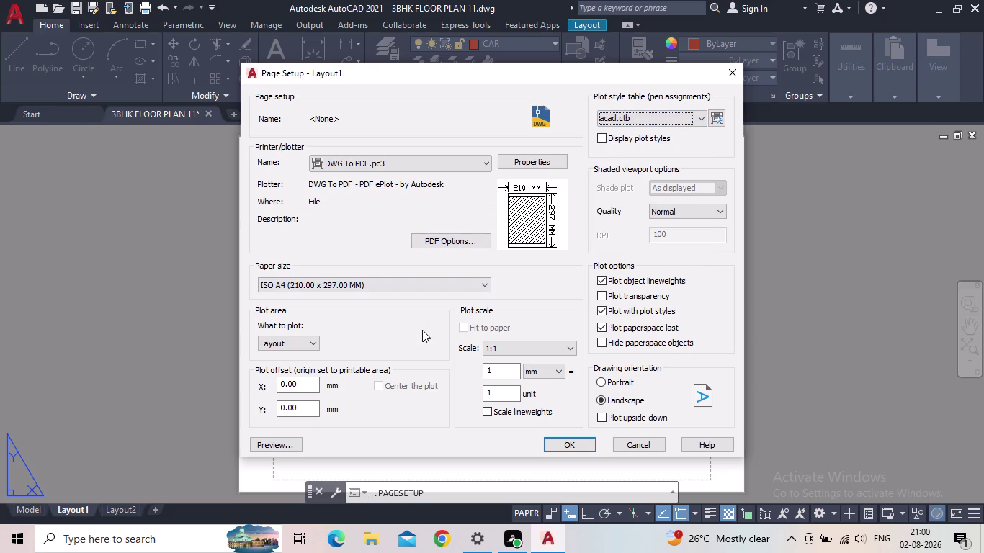
click(303, 340)
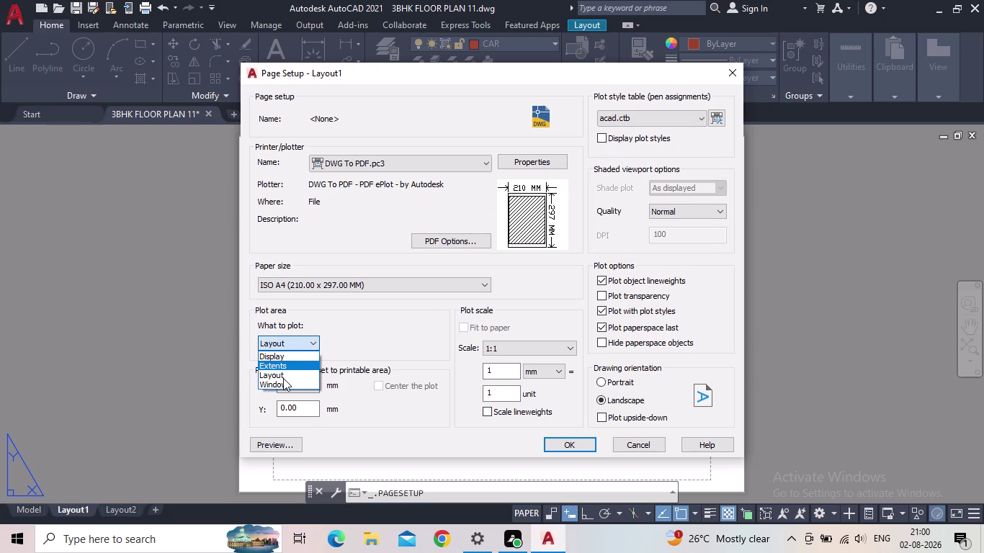
click(283, 378)
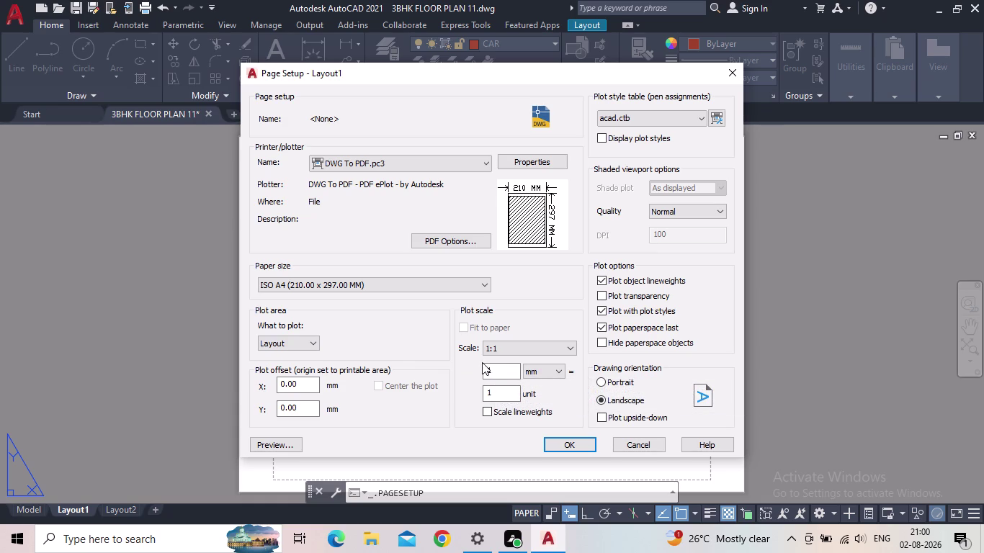
click(606, 381)
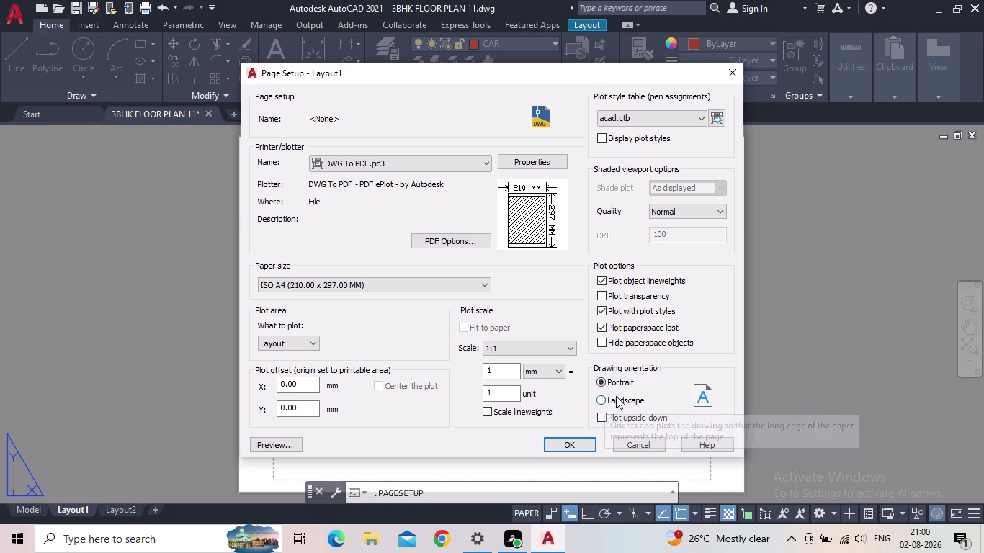
click(570, 442)
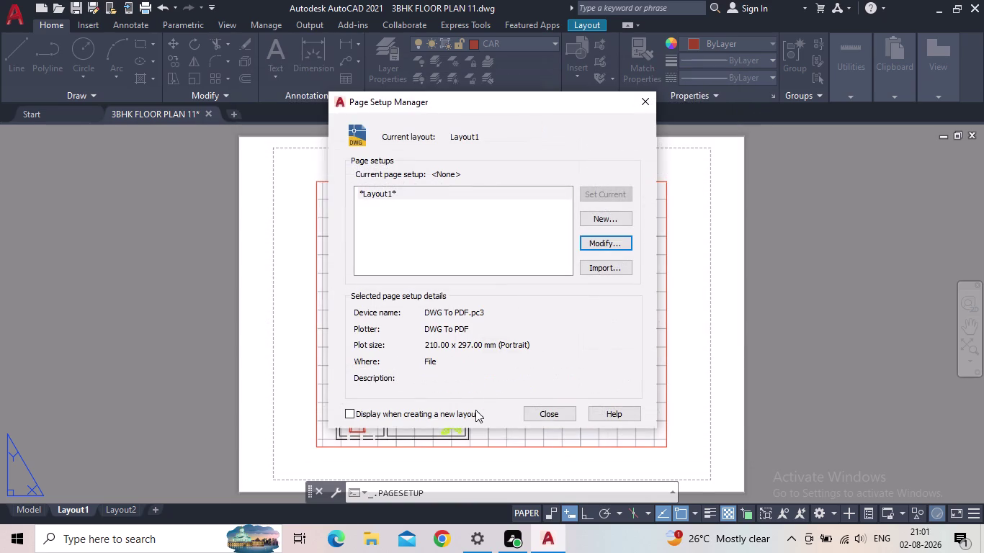
click(547, 412)
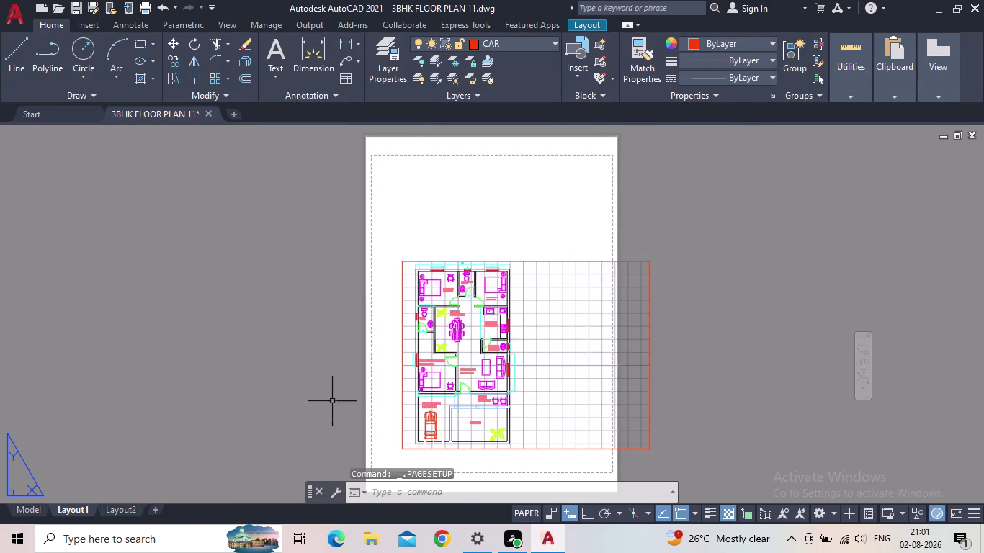
Inspect bedroom 3, the common toilet and its window on the Layout1 sheet.
scroll(up, 3)
middle_drag(436, 329, 457, 428)
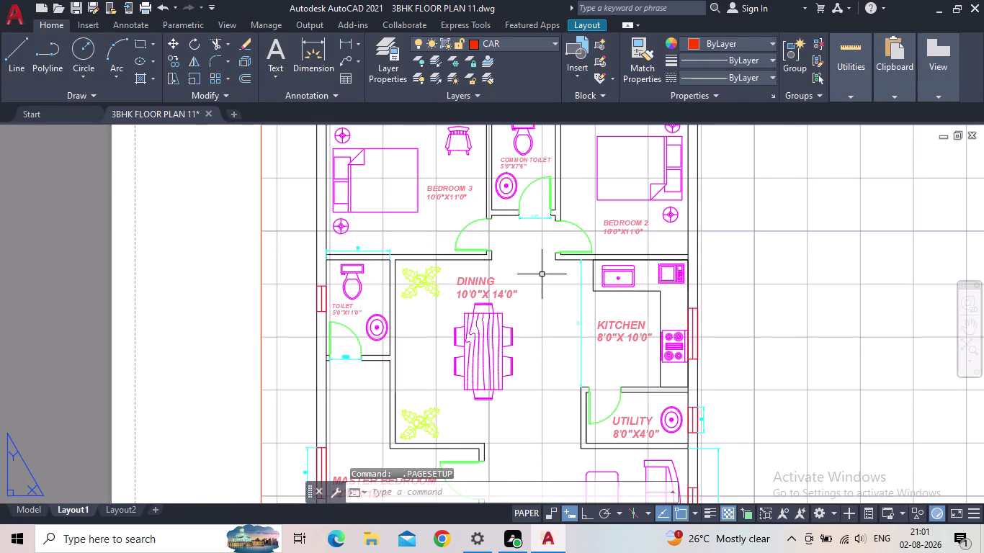
middle_drag(579, 226, 445, 334)
scroll(up, 3)
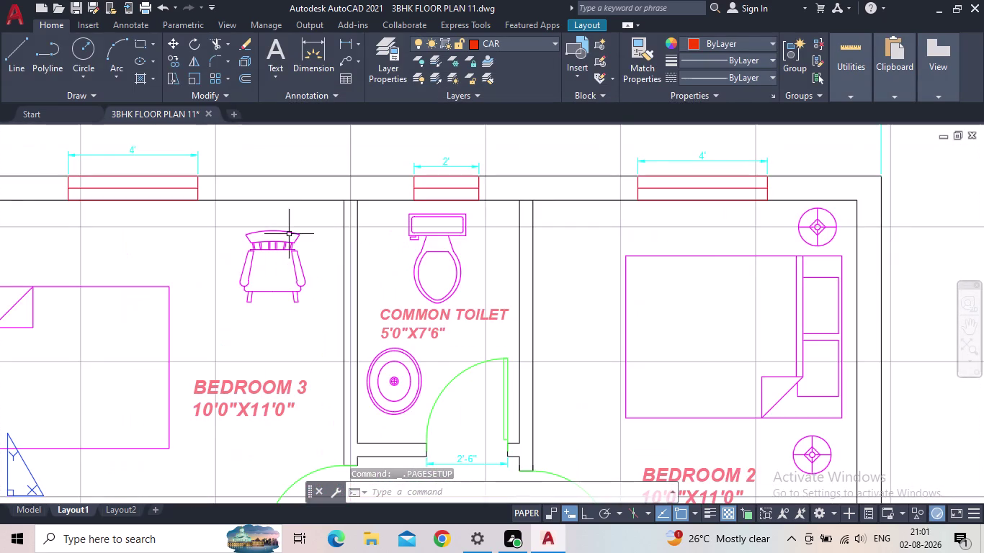
middle_drag(301, 235, 453, 326)
scroll(up, 3)
scroll(up, 3)
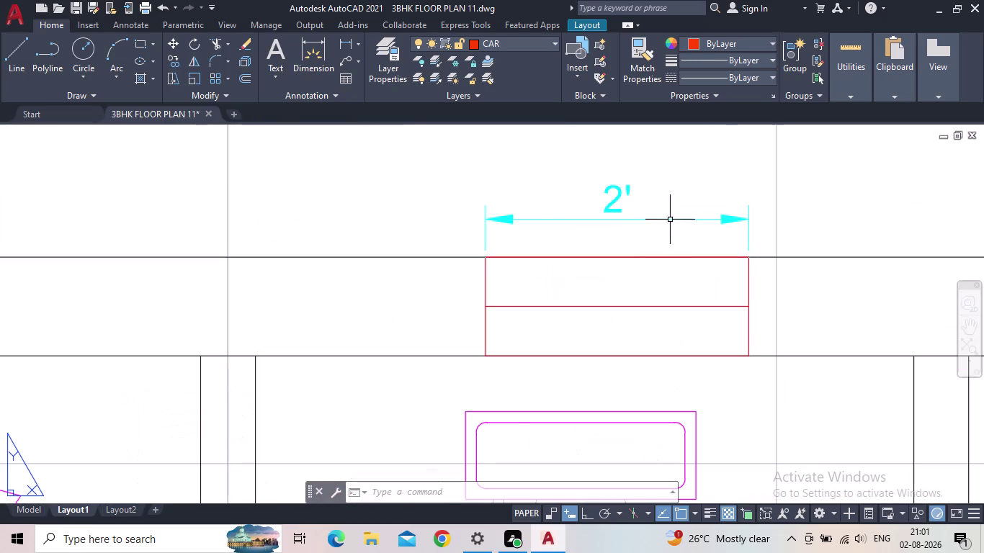
scroll(down, 3)
scroll(down, 3)
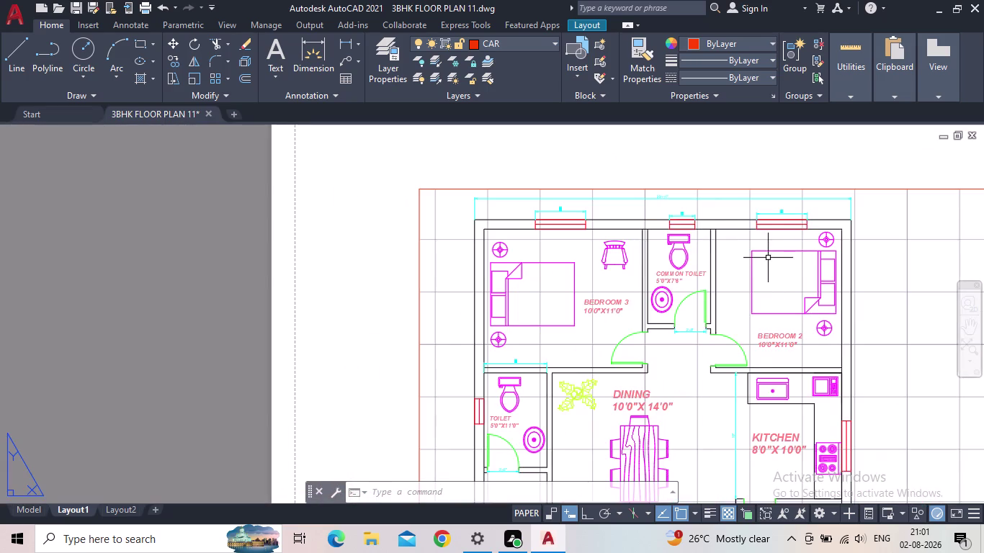
Fit the whole sheet in view, then return to model space.
middle_drag(774, 271, 667, 221)
scroll(down, 3)
middle_drag(768, 327, 542, 245)
scroll(up, 3)
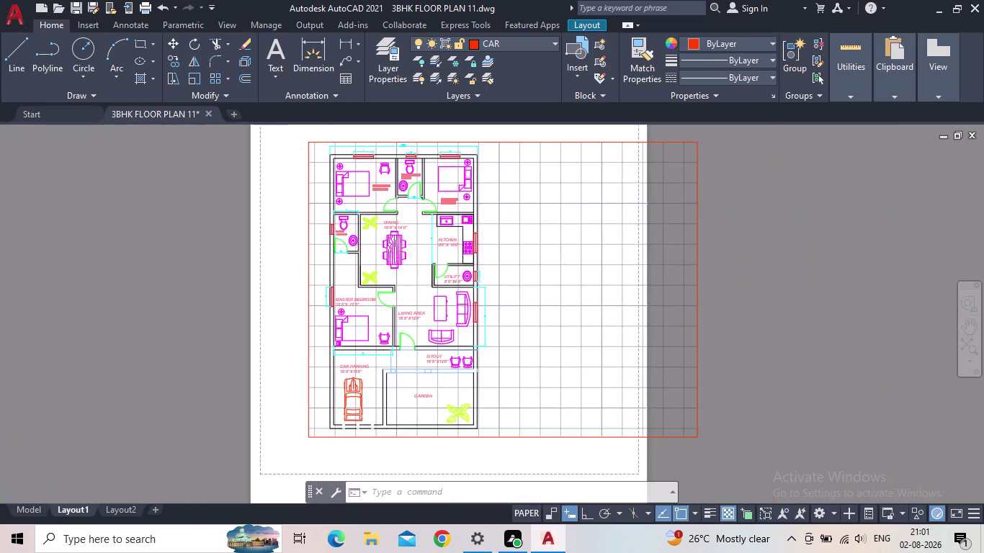
scroll(up, 3)
scroll(down, 3)
middle_drag(594, 247, 798, 331)
scroll(down, 3)
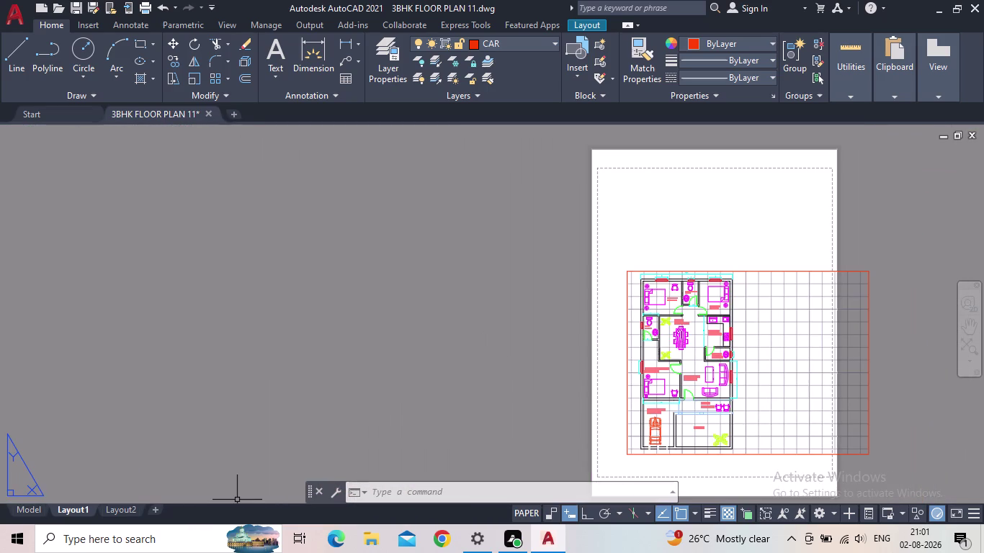
click(19, 506)
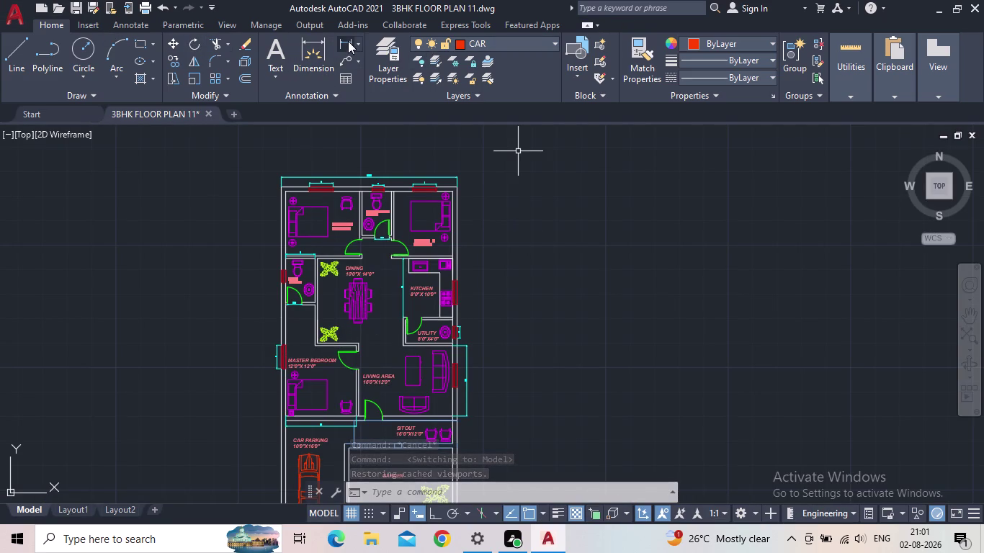
Save the drawing with QSAVE, then view the lower rooms up close.
scroll(down, 3)
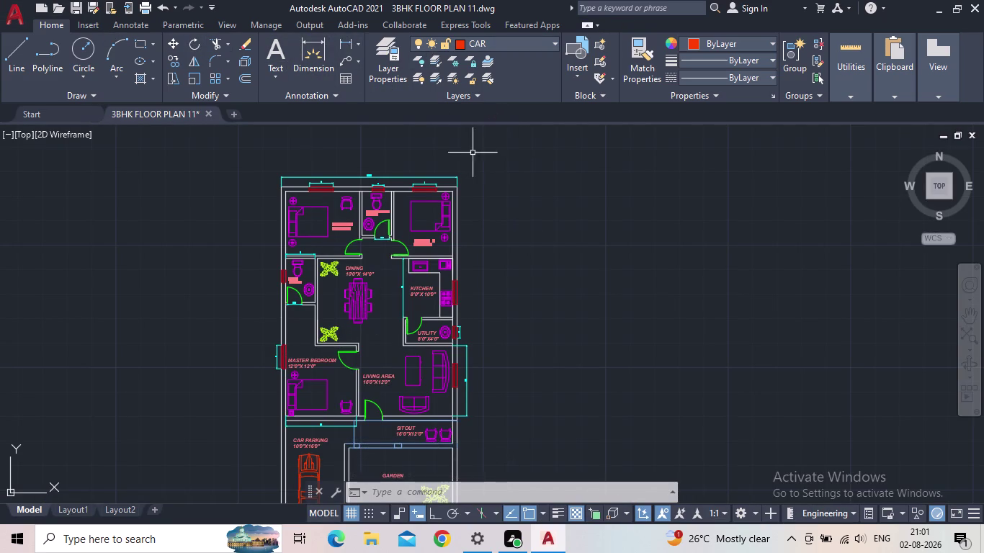
middle_drag(502, 175, 496, 205)
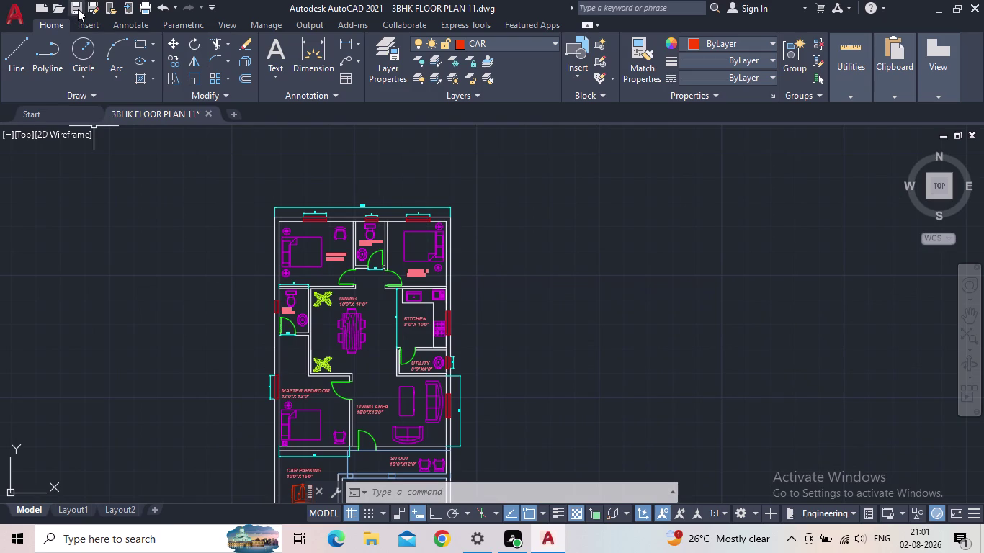
click(78, 8)
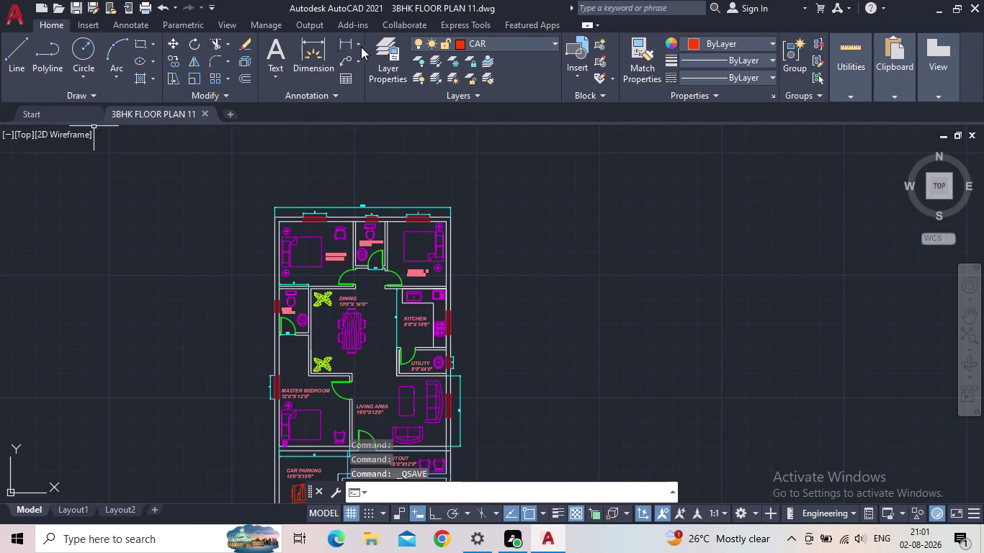
scroll(down, 3)
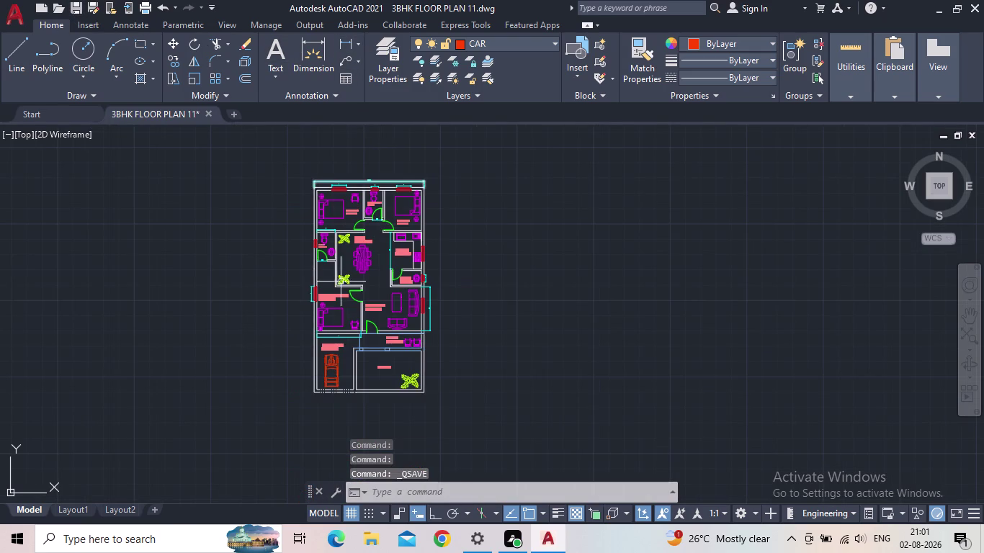
scroll(up, 3)
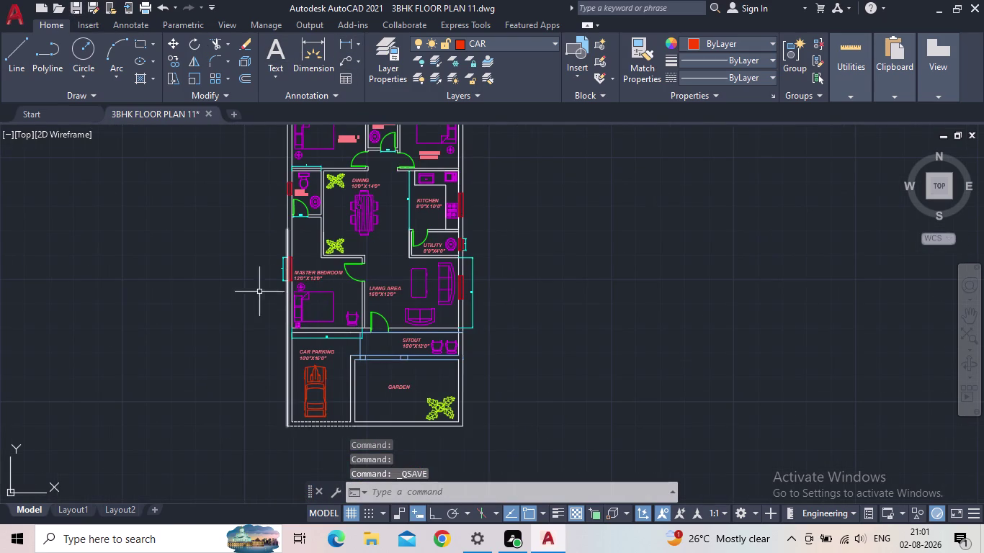
middle_drag(245, 299, 213, 400)
scroll(up, 3)
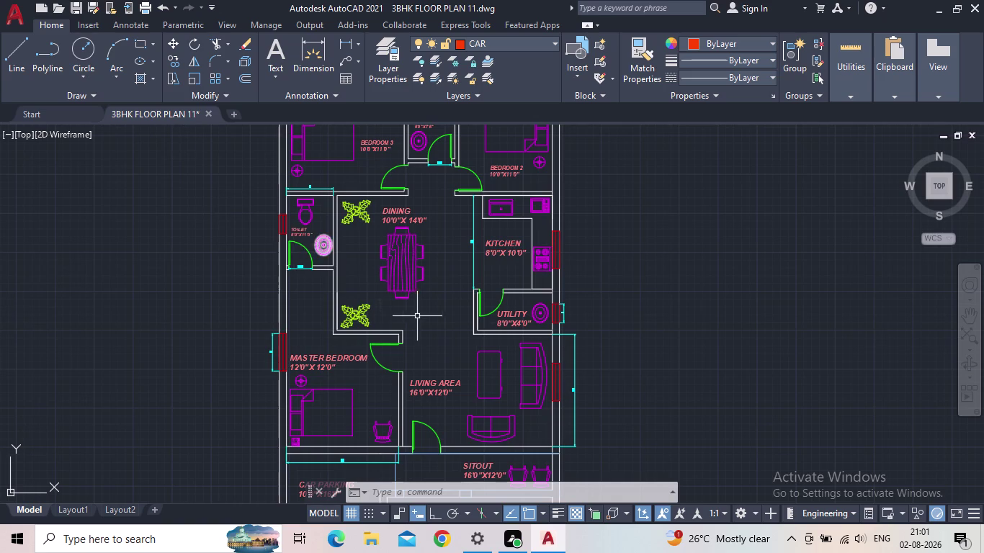
scroll(up, 3)
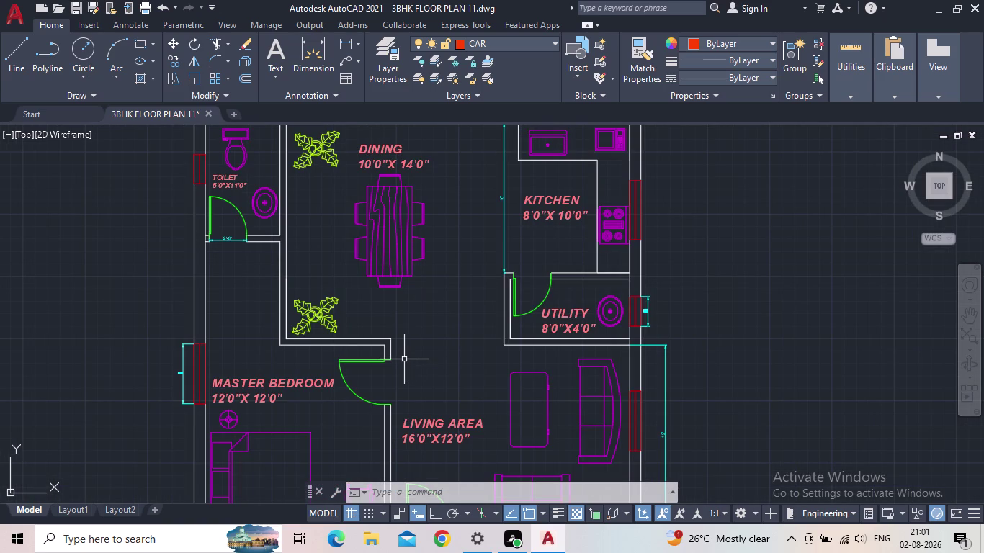
scroll(up, 3)
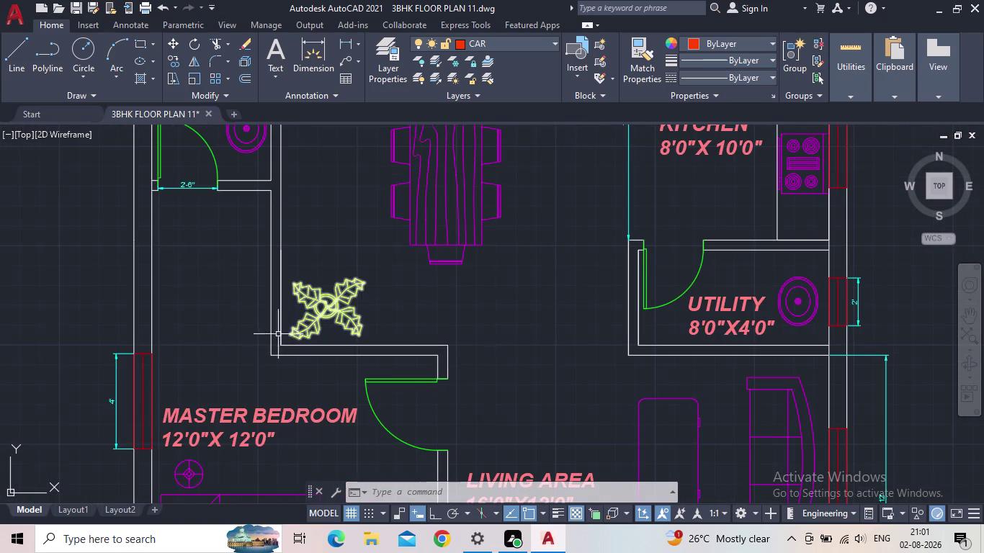
scroll(up, 3)
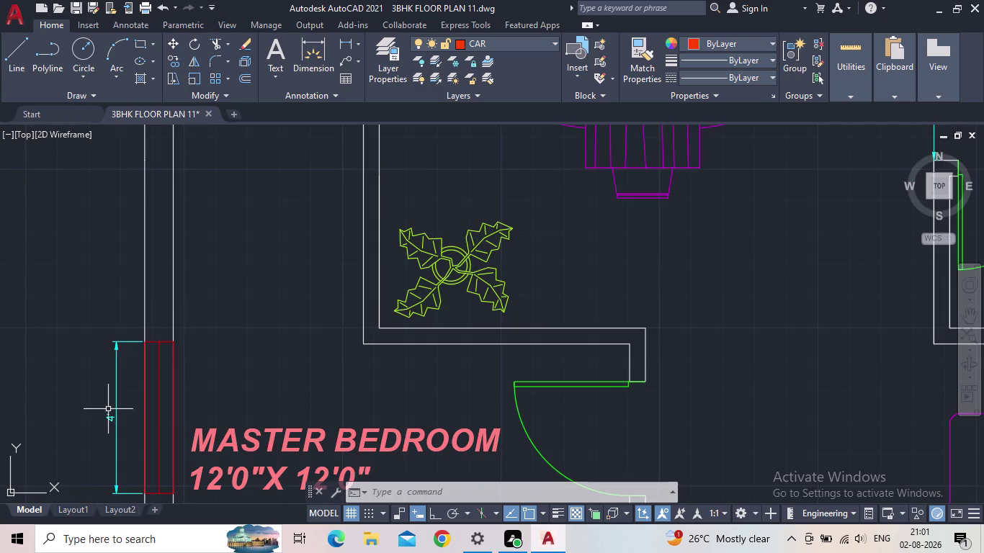
middle_drag(108, 409, 162, 354)
scroll(up, 3)
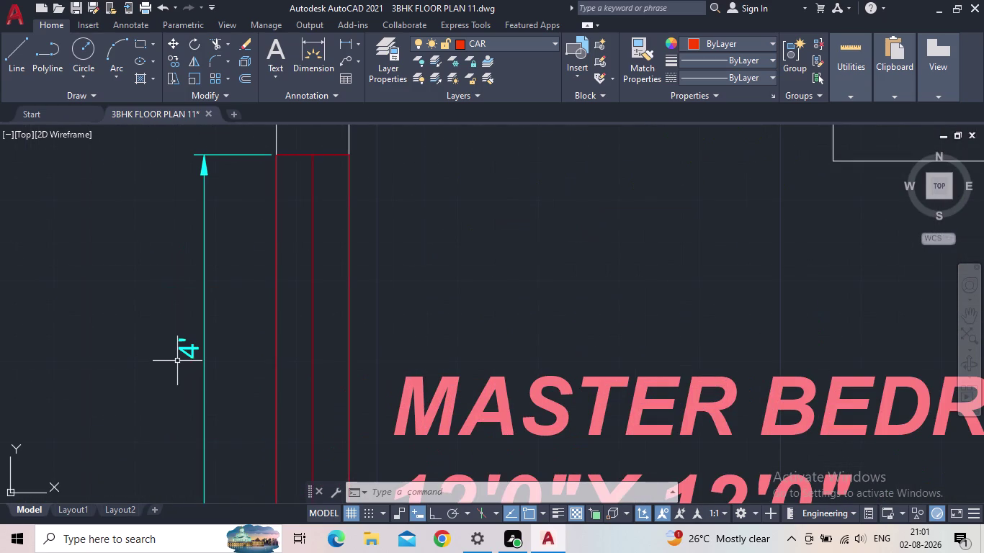
scroll(down, 3)
middle_drag(152, 371, 330, 371)
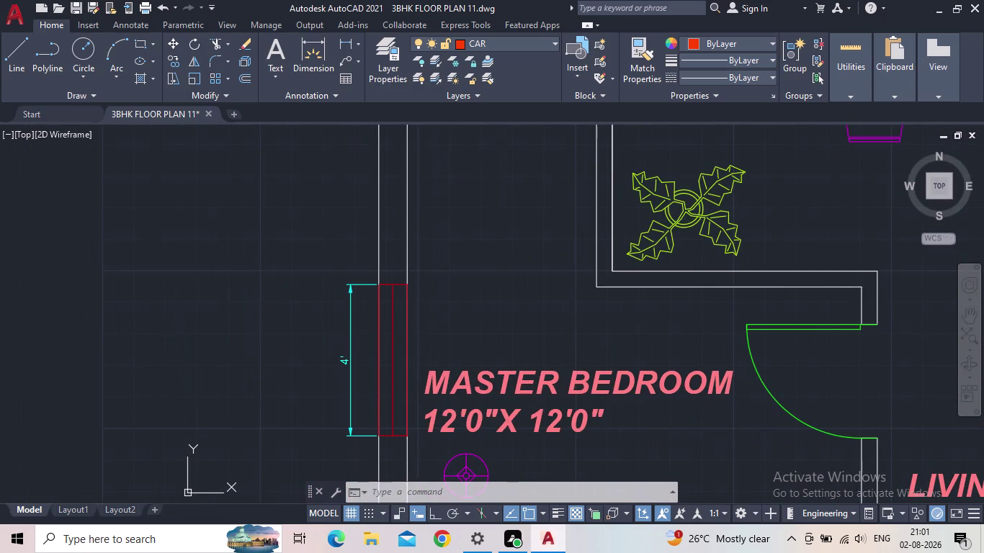
middle_drag(569, 335, 449, 220)
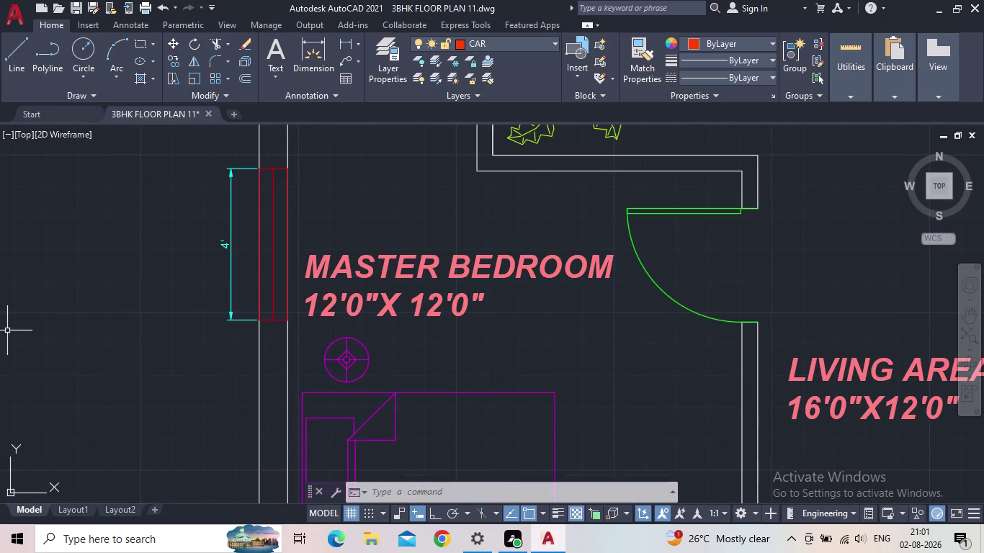
middle_drag(582, 368, 571, 392)
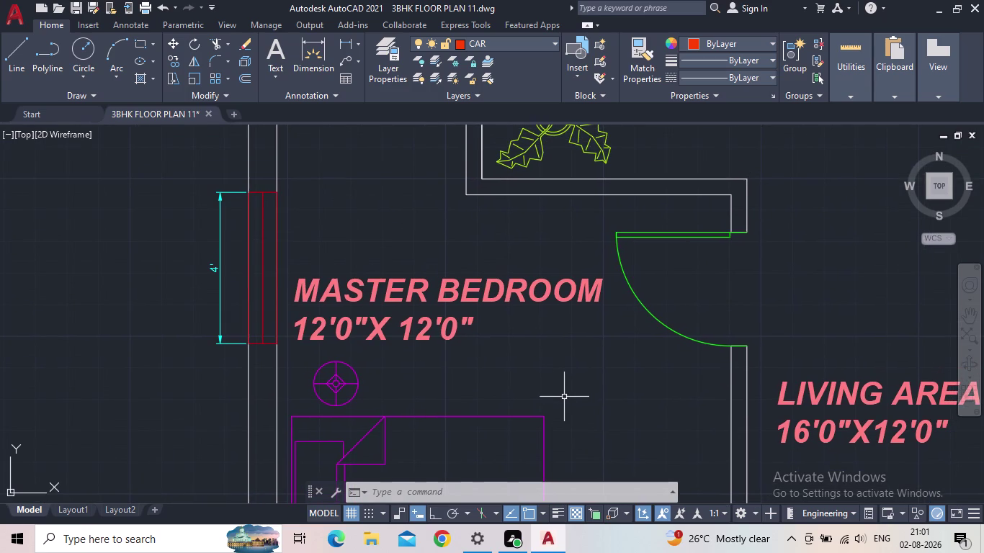
scroll(down, 3)
middle_click(520, 442)
scroll(up, 3)
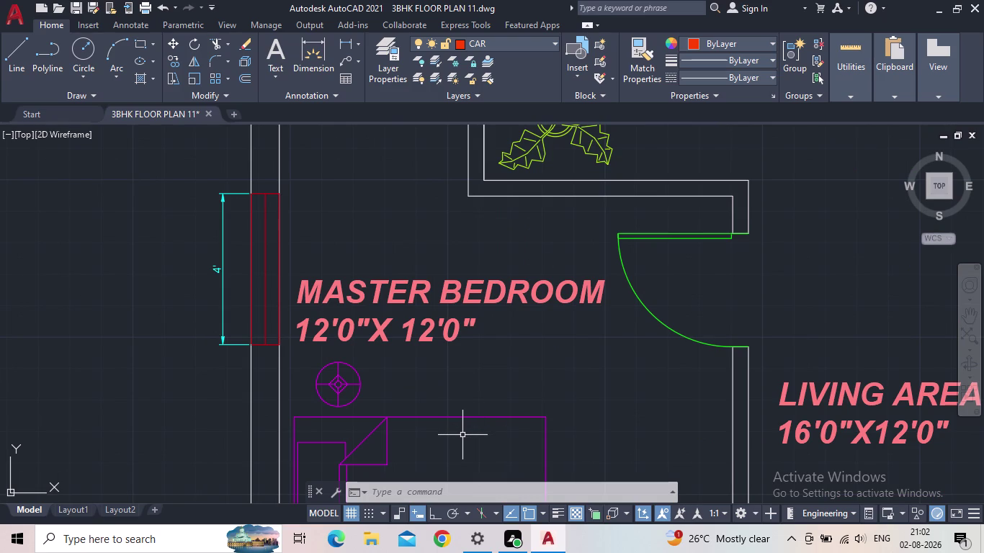
middle_drag(443, 451, 389, 432)
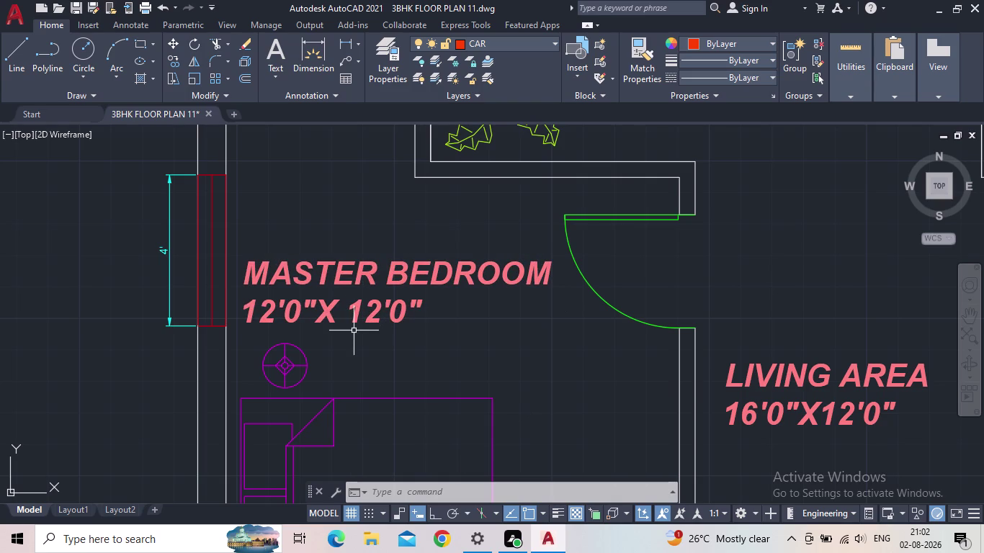
scroll(down, 3)
middle_click(290, 315)
scroll(up, 3)
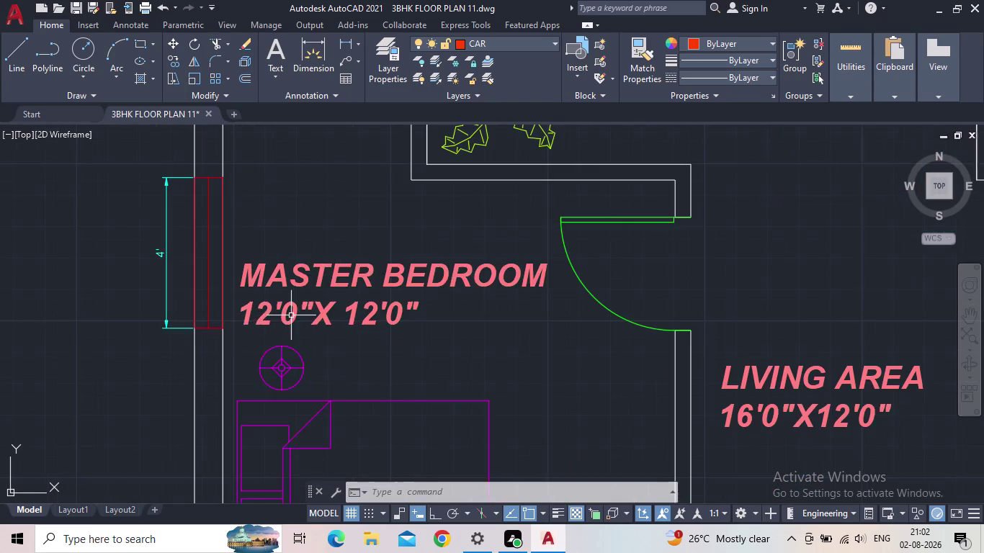
middle_click(531, 374)
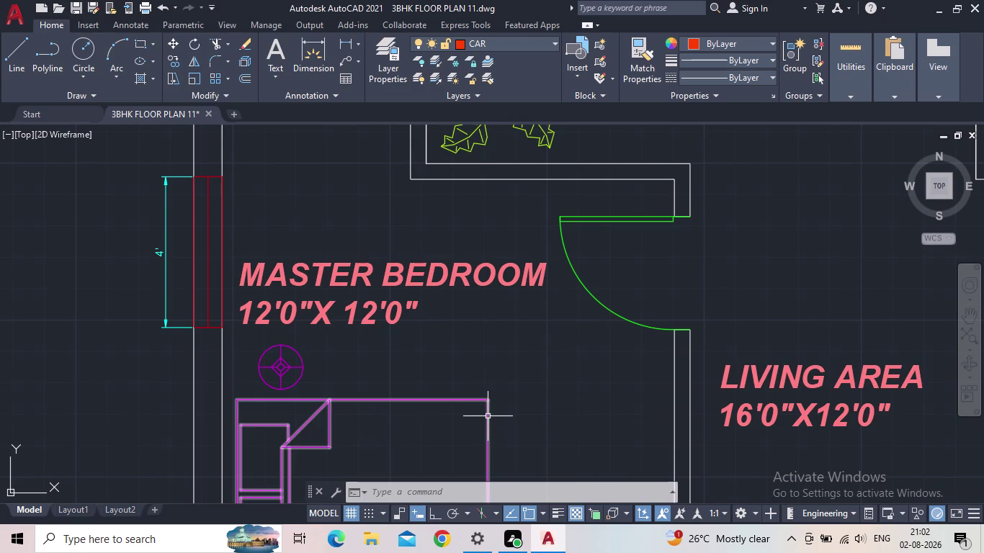
scroll(down, 3)
middle_click(528, 409)
scroll(down, 3)
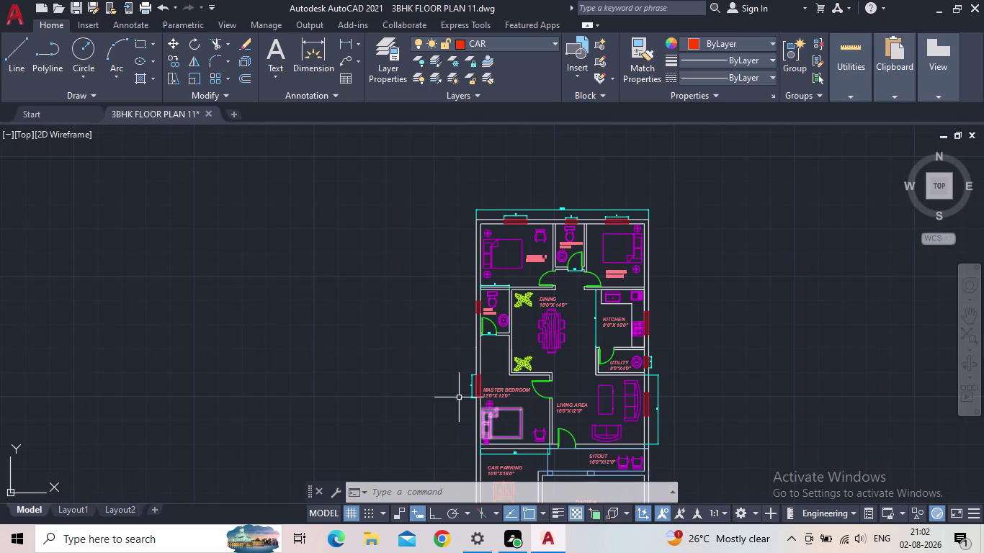
click(248, 348)
click(169, 360)
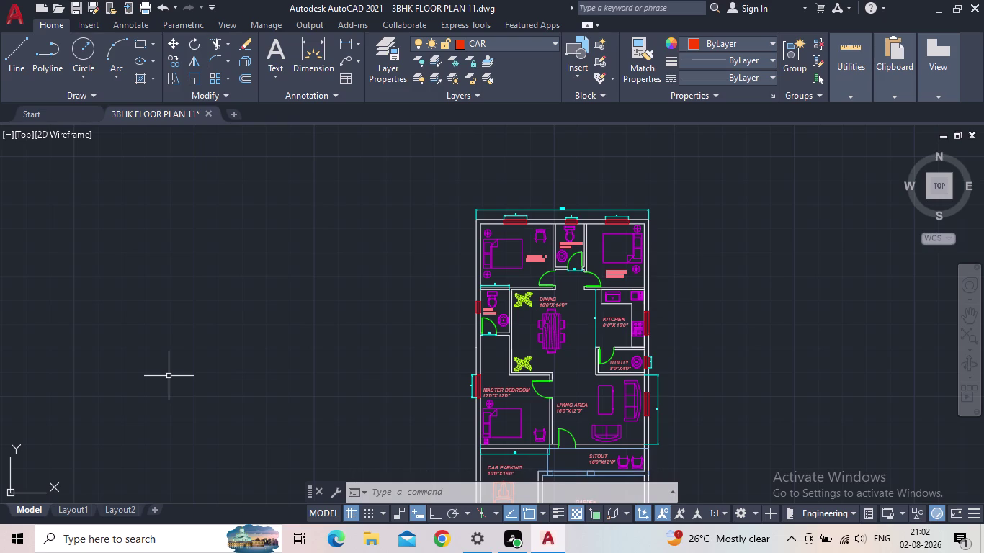
Pan across the top bedrooms, dining, kitchen and sitout chairs.
scroll(up, 3)
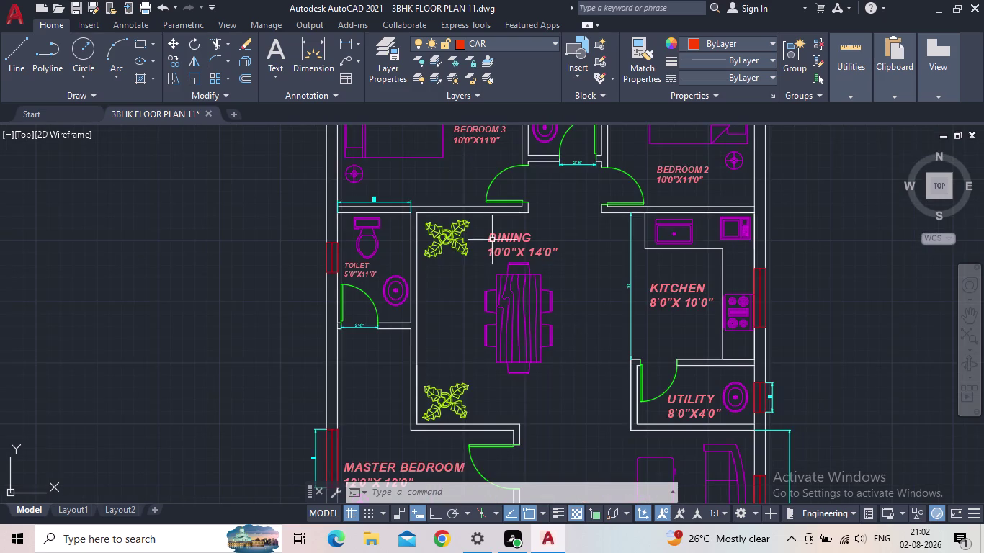
scroll(up, 3)
scroll(down, 3)
middle_drag(619, 343, 373, 395)
scroll(down, 3)
middle_drag(427, 384, 427, 460)
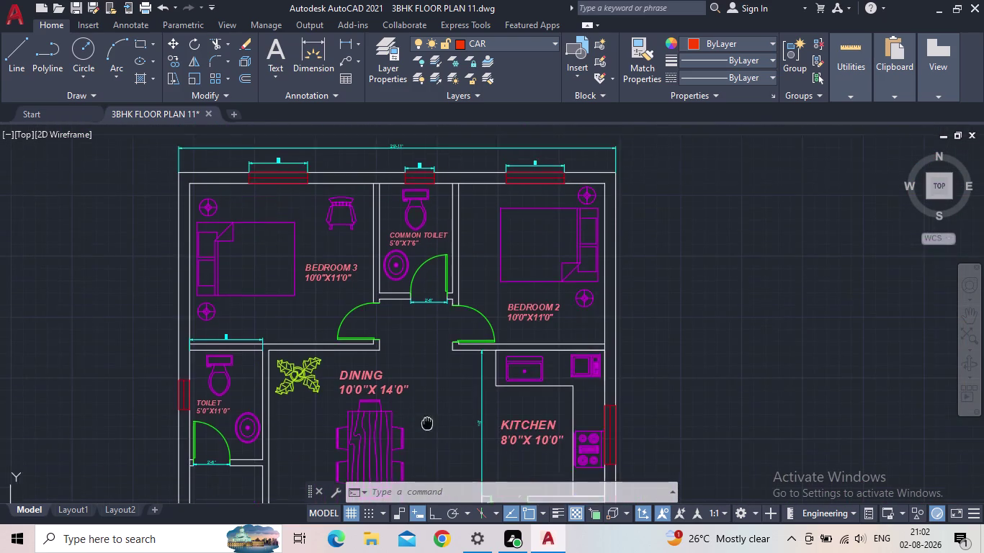
middle_drag(427, 460, 427, 490)
middle_drag(428, 436, 293, 222)
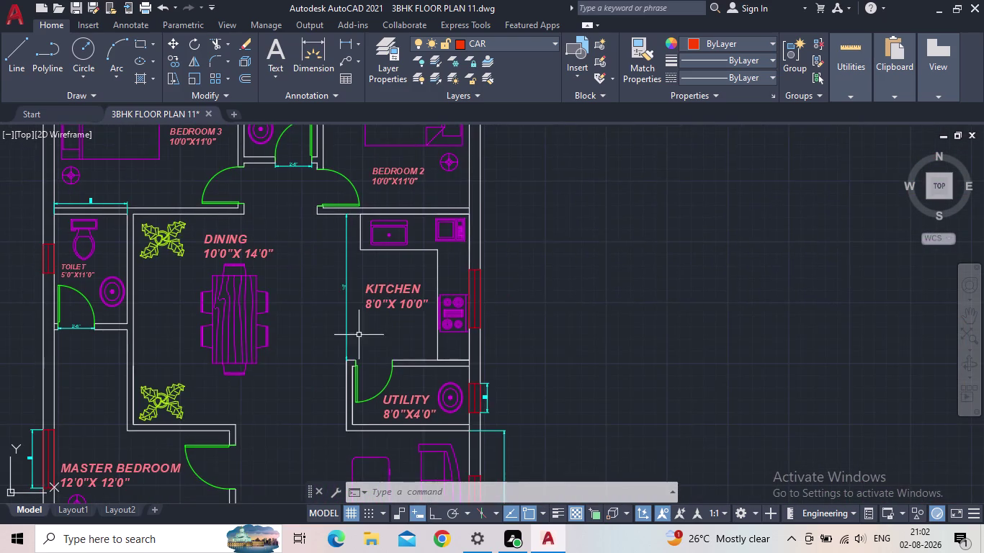
middle_drag(364, 389, 346, 219)
middle_drag(369, 361, 387, 237)
scroll(up, 3)
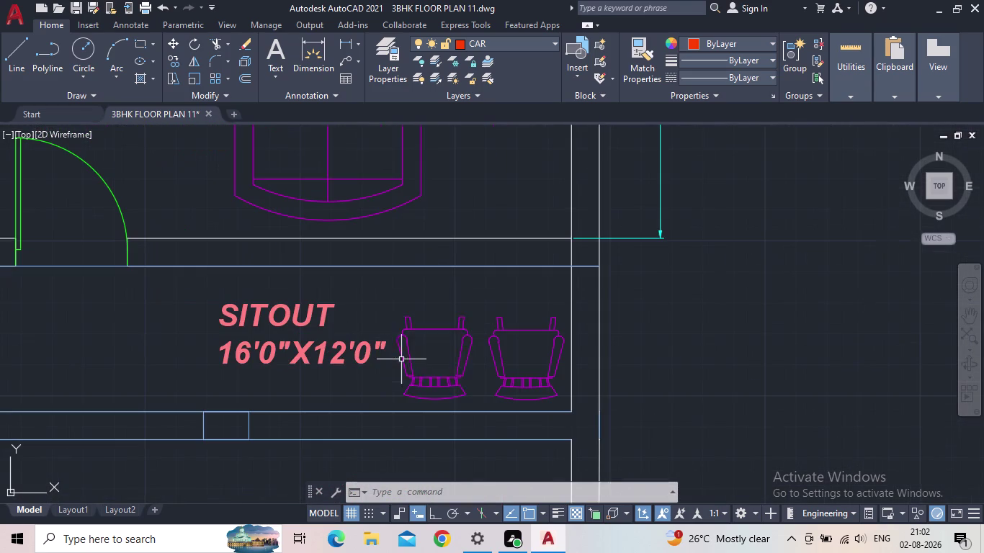
Pick the living-area coffee table and save the drawing.
click(326, 358)
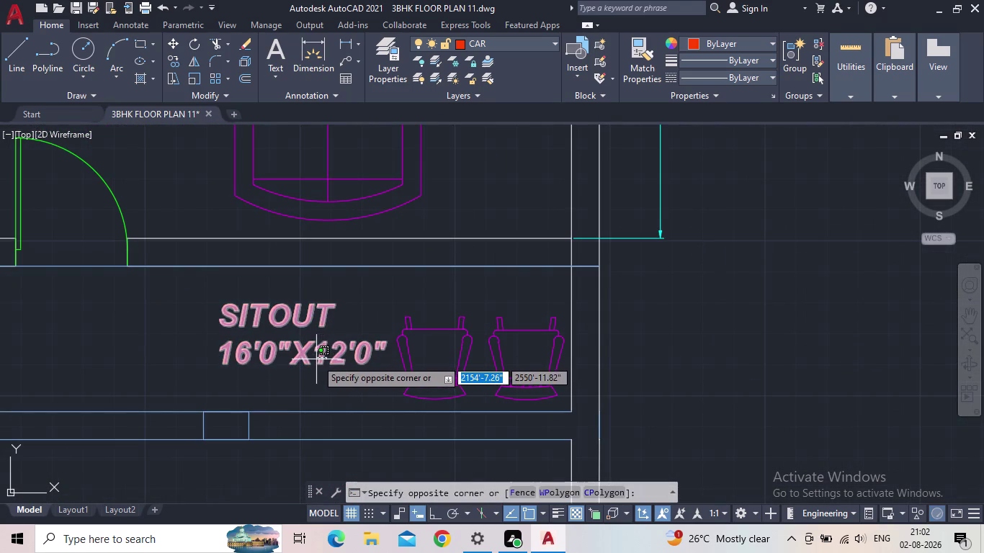
click(363, 317)
scroll(down, 3)
middle_drag(362, 321, 317, 409)
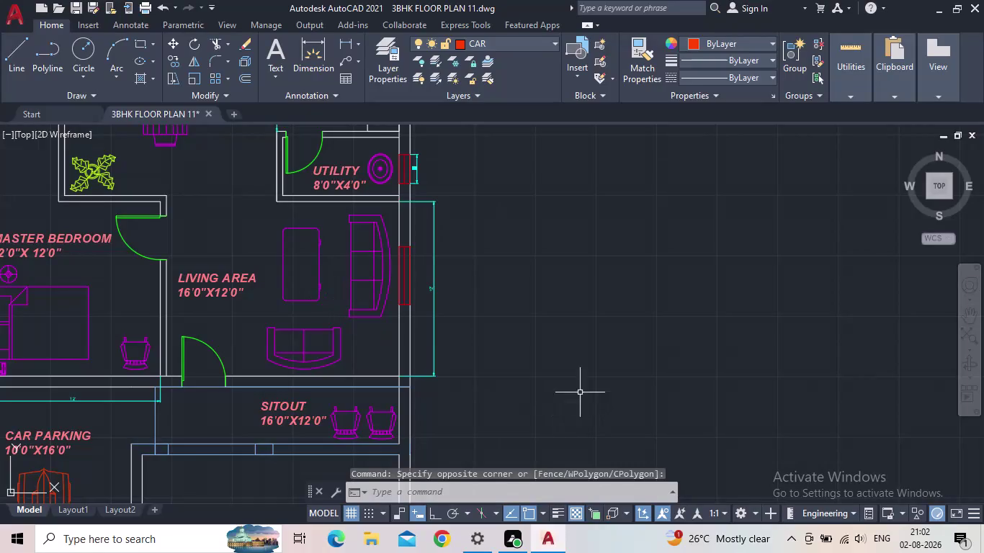
click(328, 306)
click(318, 298)
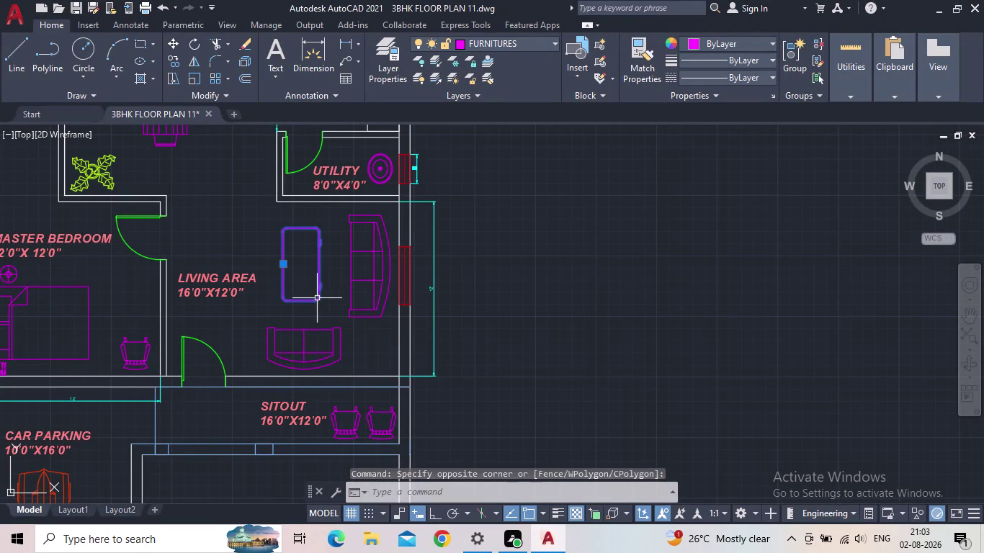
key(space)
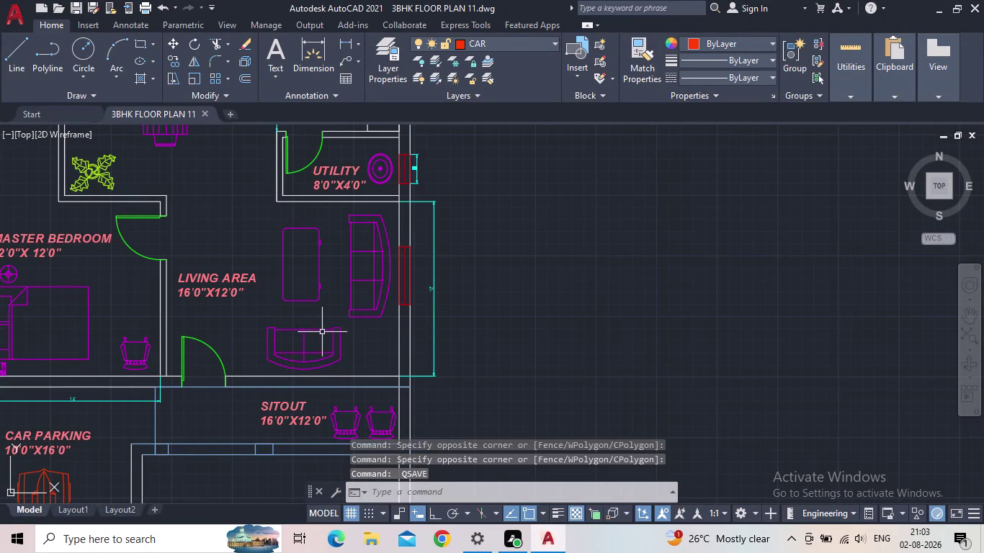
middle_drag(497, 353, 512, 397)
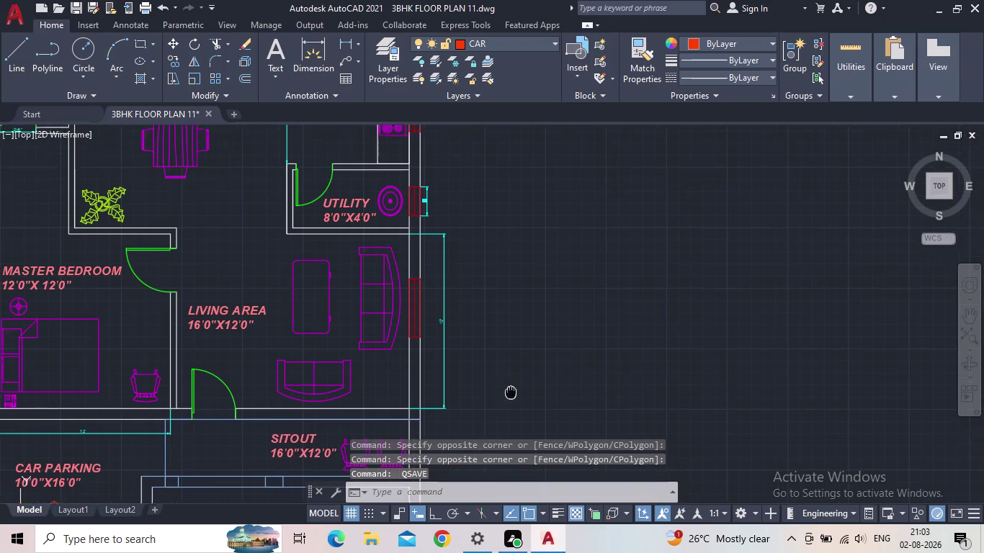
middle_drag(512, 397, 517, 421)
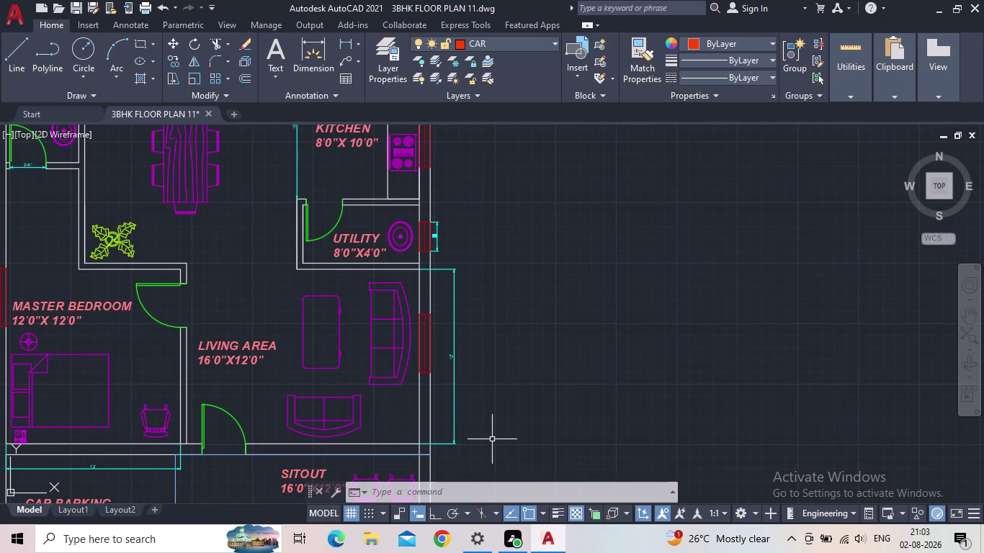
Review the kitchen, utility, dining, toilet and bedrooms in model space.
scroll(down, 3)
middle_drag(491, 430, 532, 417)
scroll(up, 3)
middle_drag(498, 232, 498, 278)
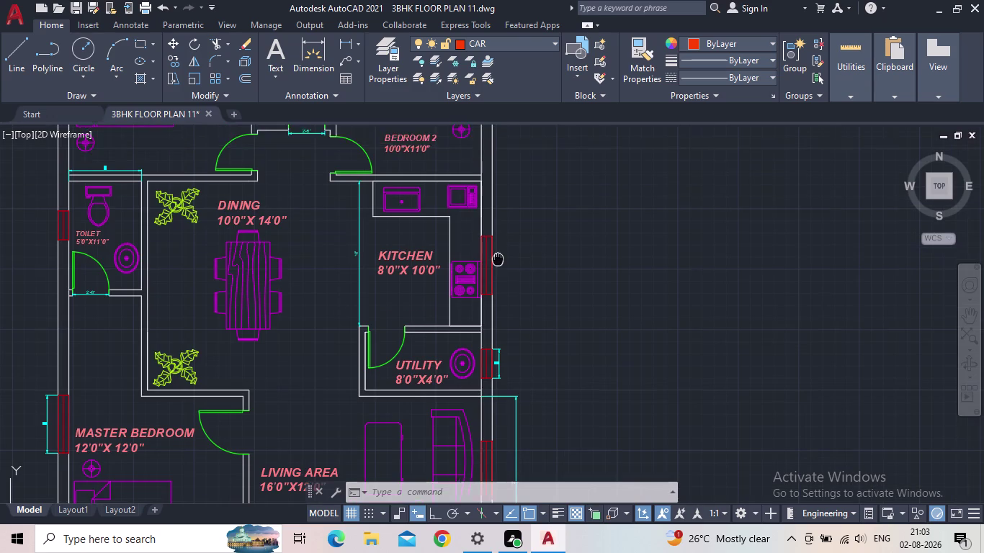
middle_drag(498, 278, 498, 353)
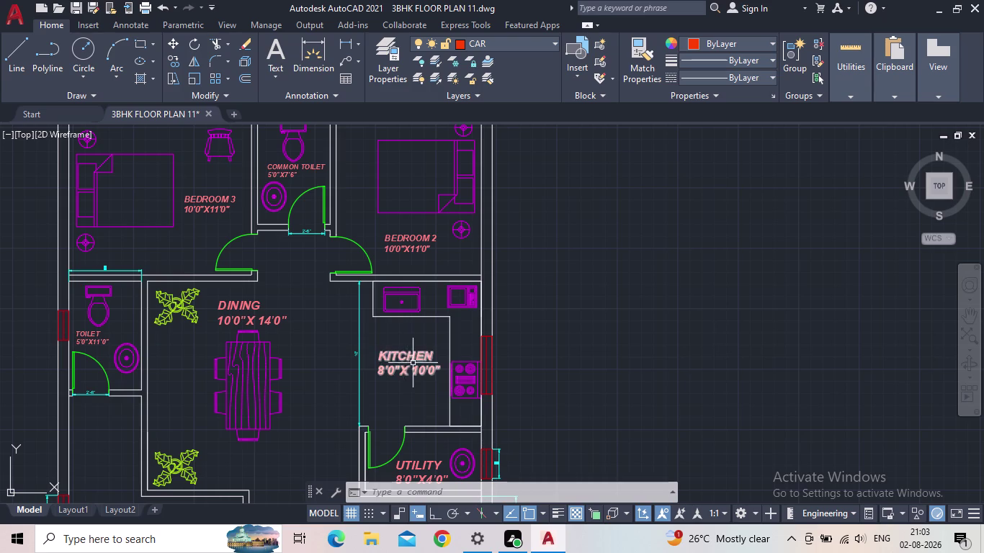
scroll(down, 3)
middle_drag(416, 364, 432, 435)
scroll(up, 3)
middle_drag(400, 404, 446, 320)
middle_drag(580, 302, 572, 324)
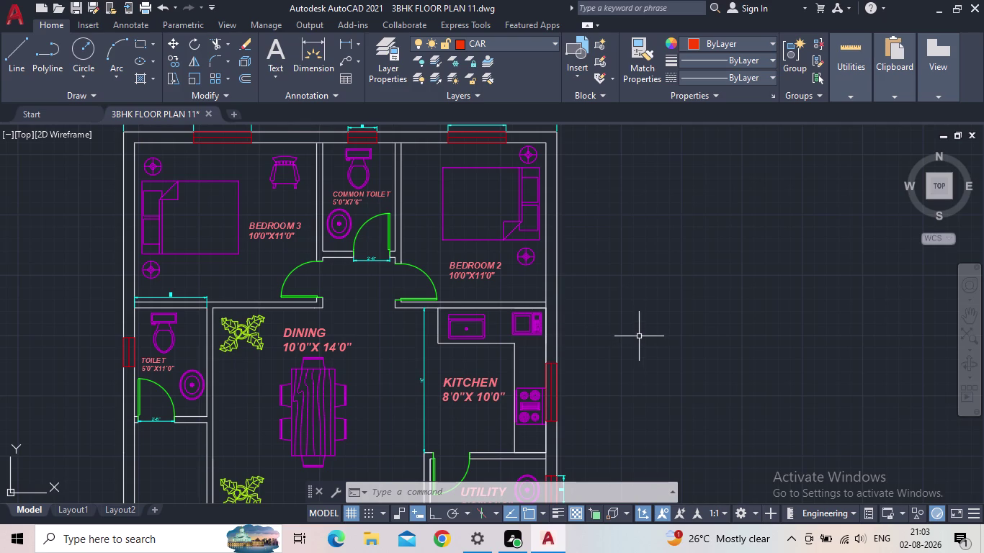
Frame the top wall and whole plan, then bring up Layout1.
middle_drag(637, 334, 629, 342)
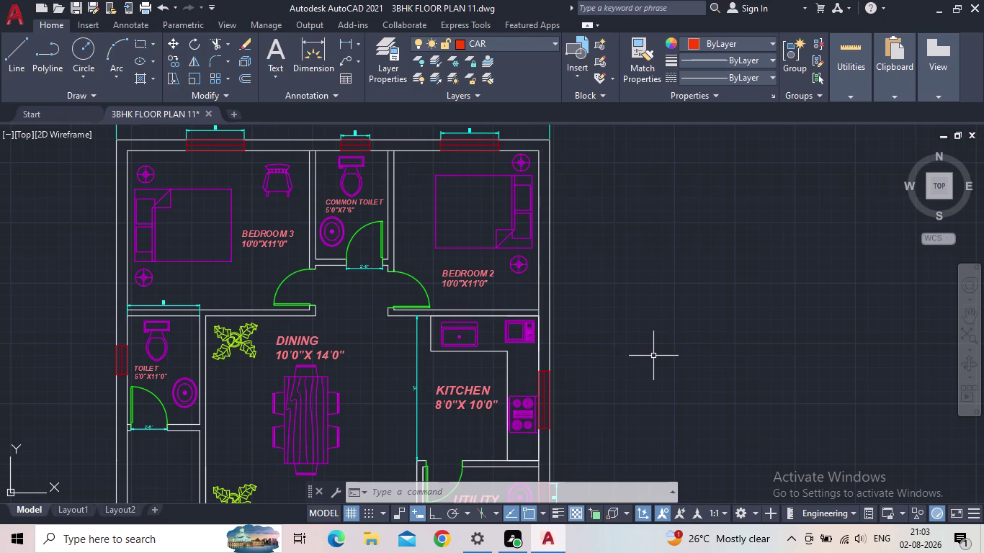
middle_drag(632, 315, 624, 402)
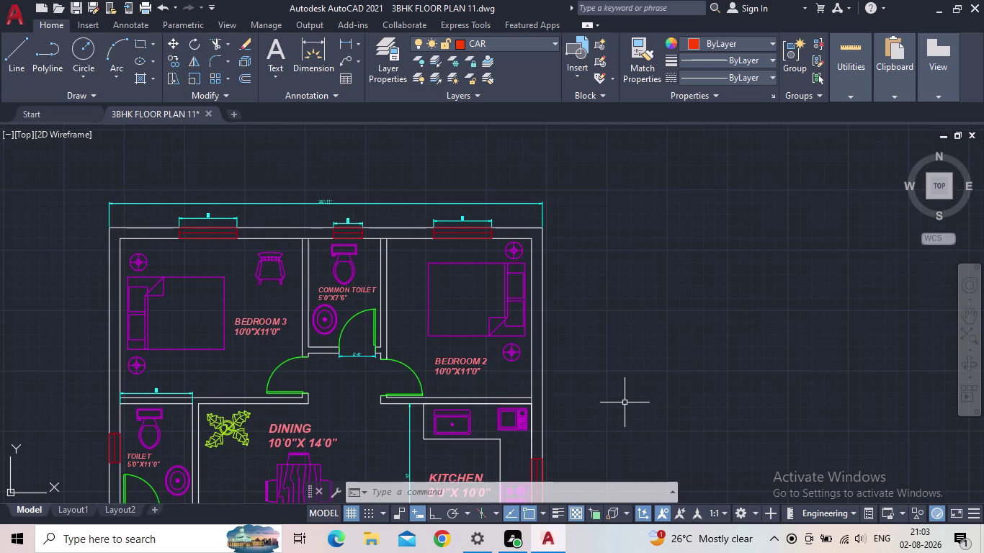
scroll(down, 3)
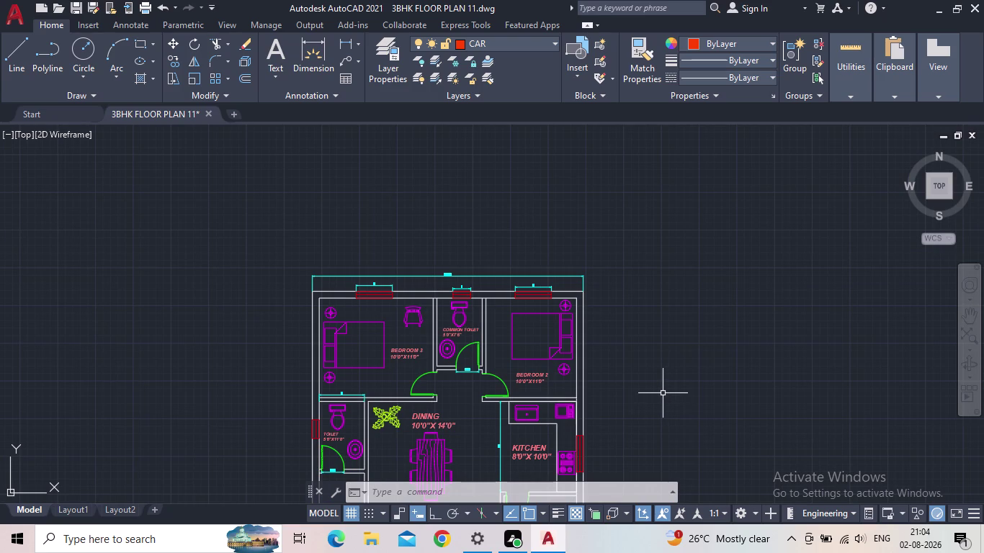
scroll(down, 3)
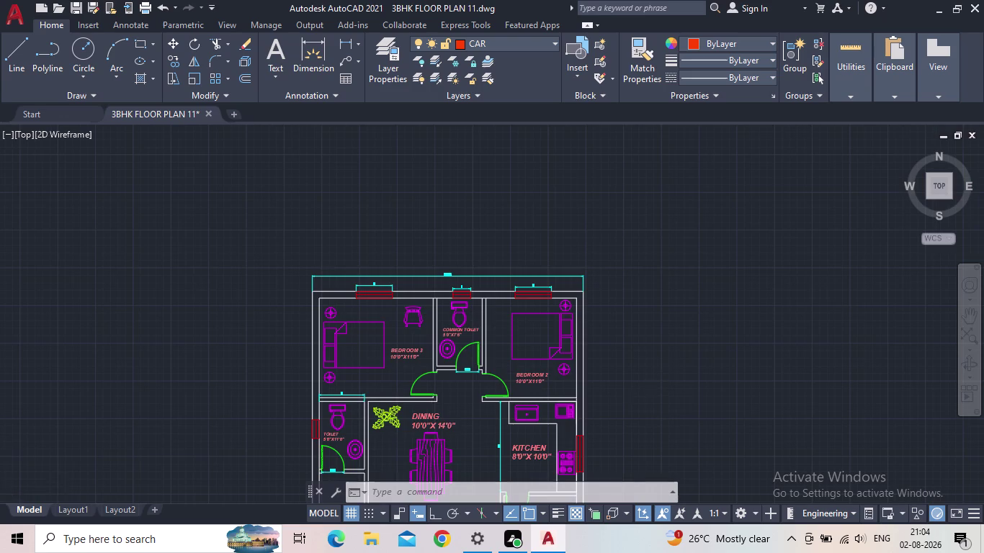
scroll(down, 3)
middle_drag(637, 383, 582, 328)
scroll(up, 3)
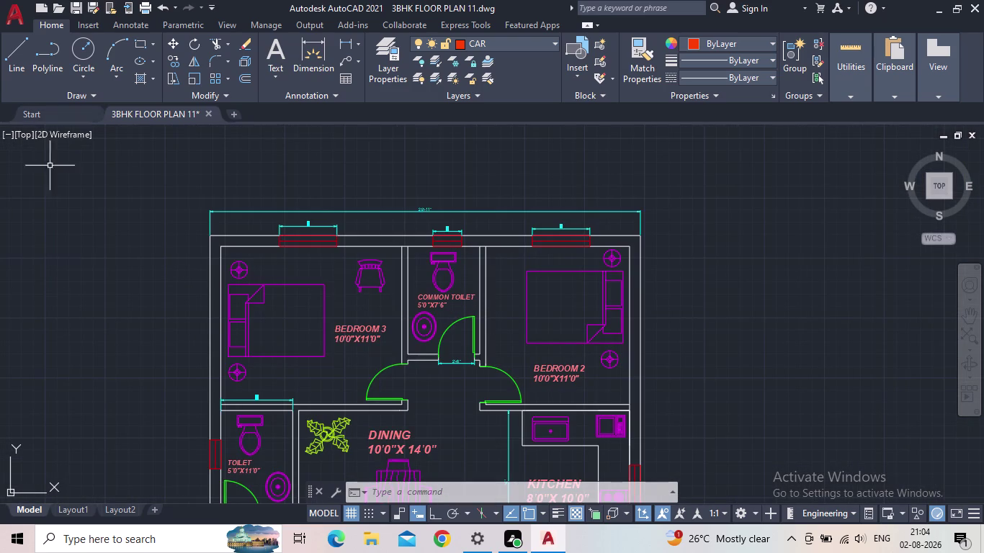
click(77, 510)
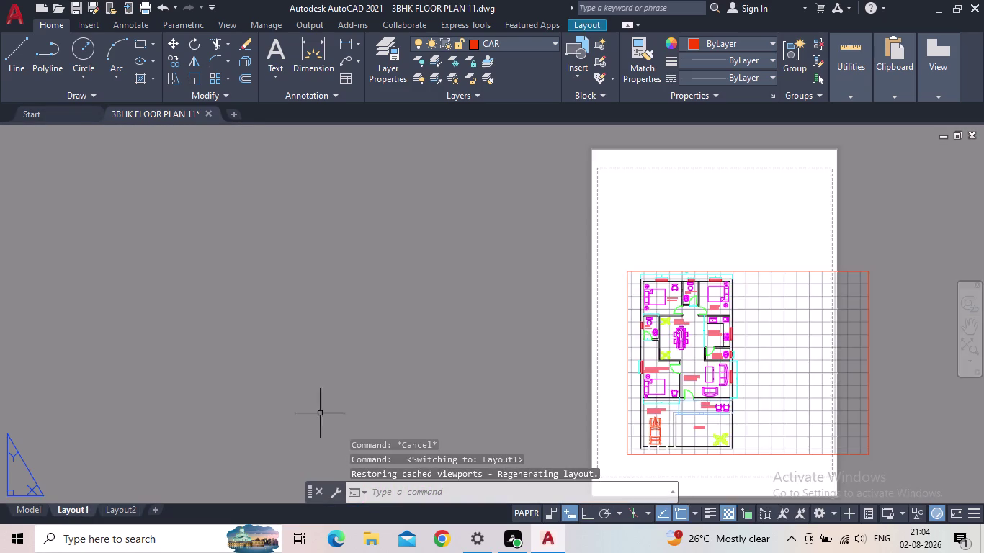
scroll(down, 3)
scroll(up, 3)
scroll(down, 3)
middle_drag(653, 391, 654, 390)
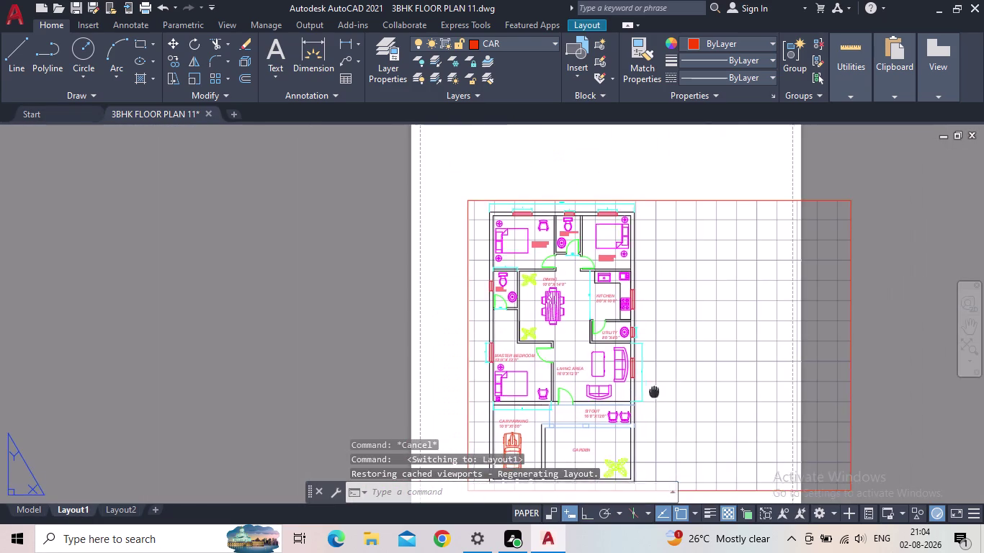
middle_drag(654, 390, 679, 329)
scroll(up, 3)
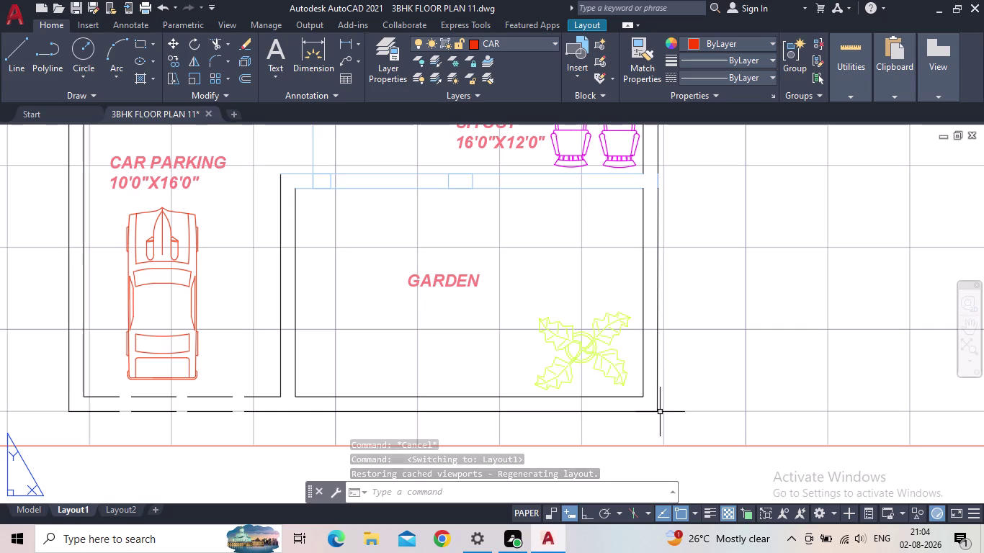
scroll(down, 3)
middle_drag(91, 379, 390, 413)
scroll(down, 3)
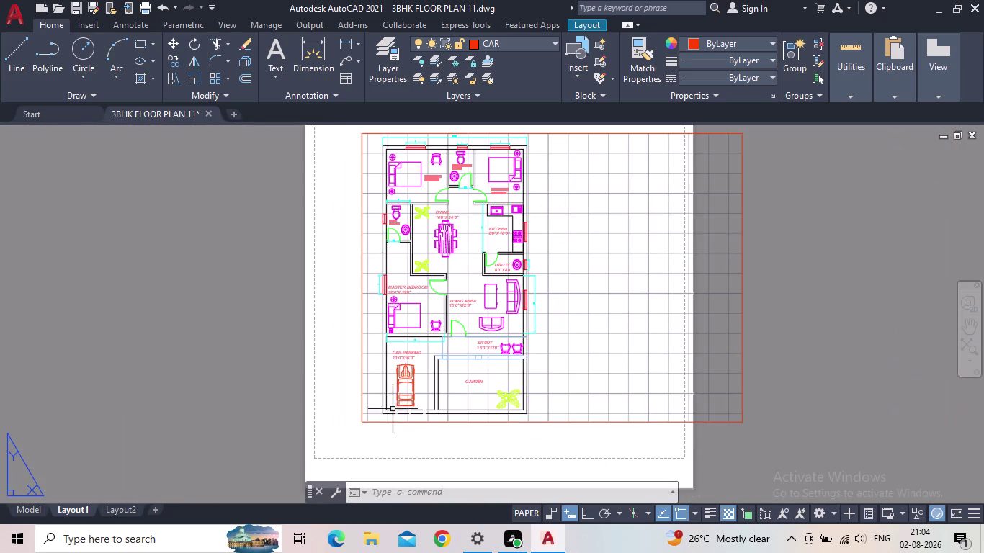
middle_drag(407, 342, 414, 321)
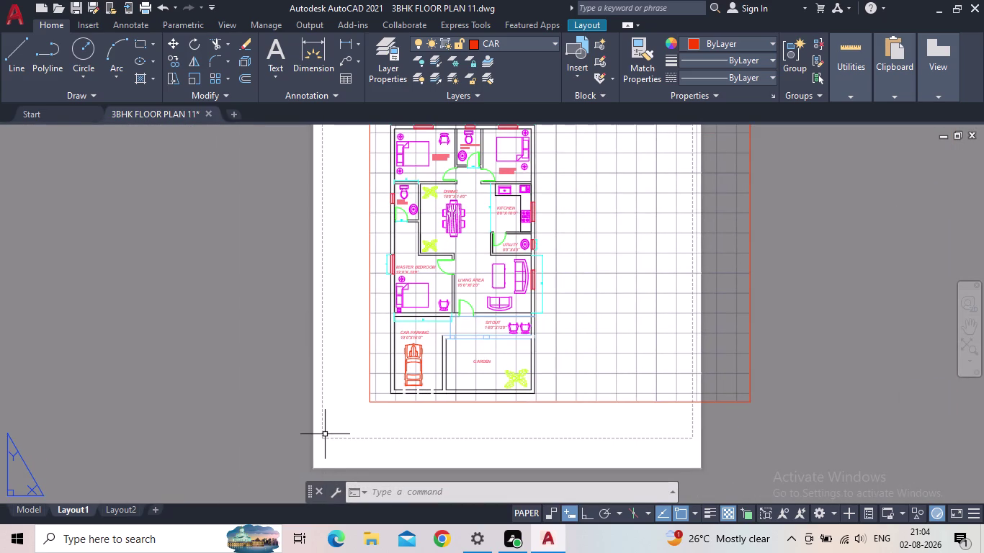
Select the floor-plan viewport and stretch its lower-left corner to the sheet's left margin.
click(325, 437)
click(341, 432)
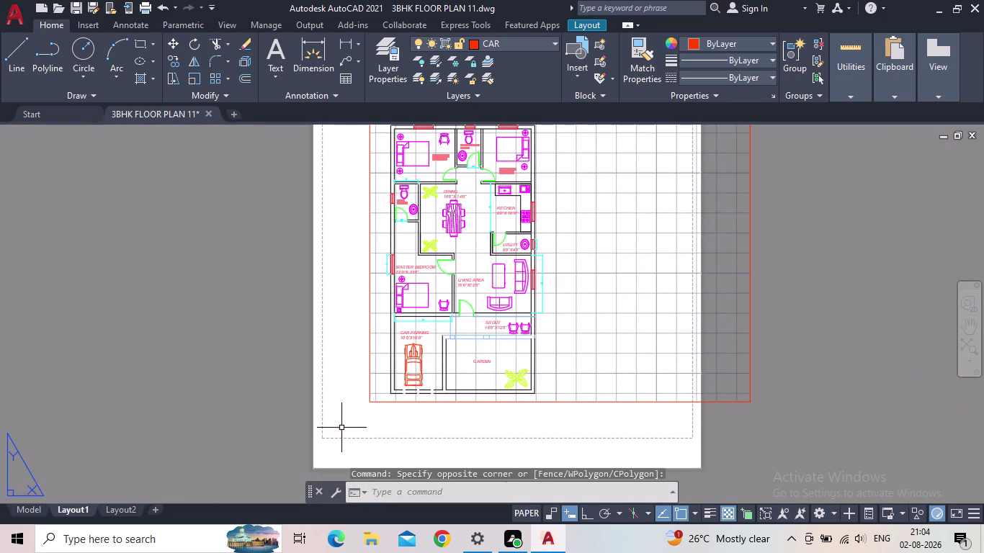
click(369, 395)
scroll(down, 3)
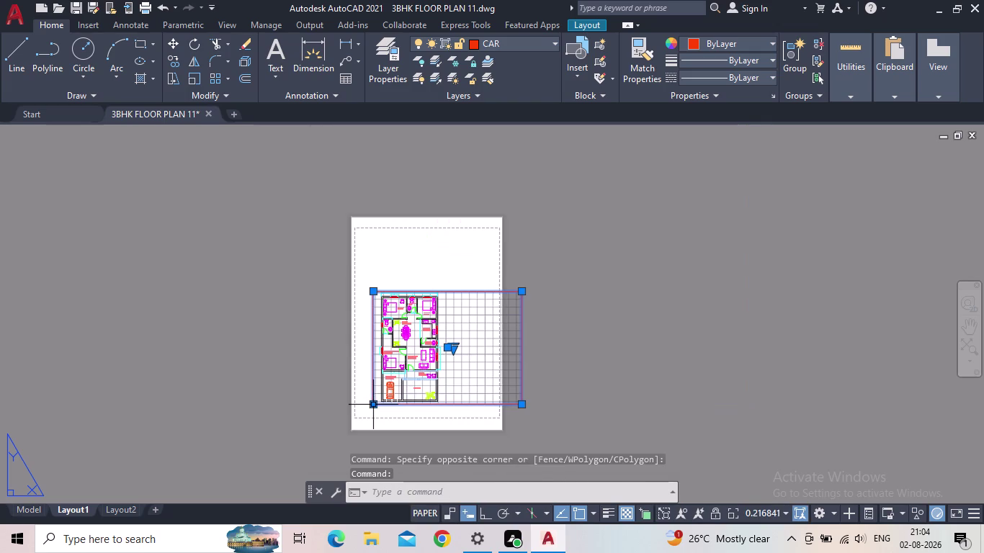
scroll(up, 3)
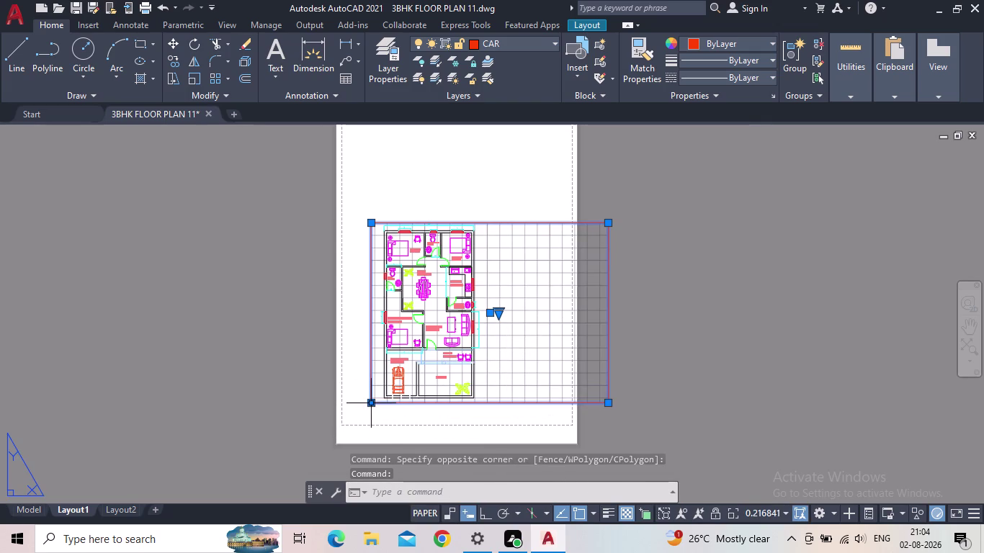
click(370, 405)
click(340, 425)
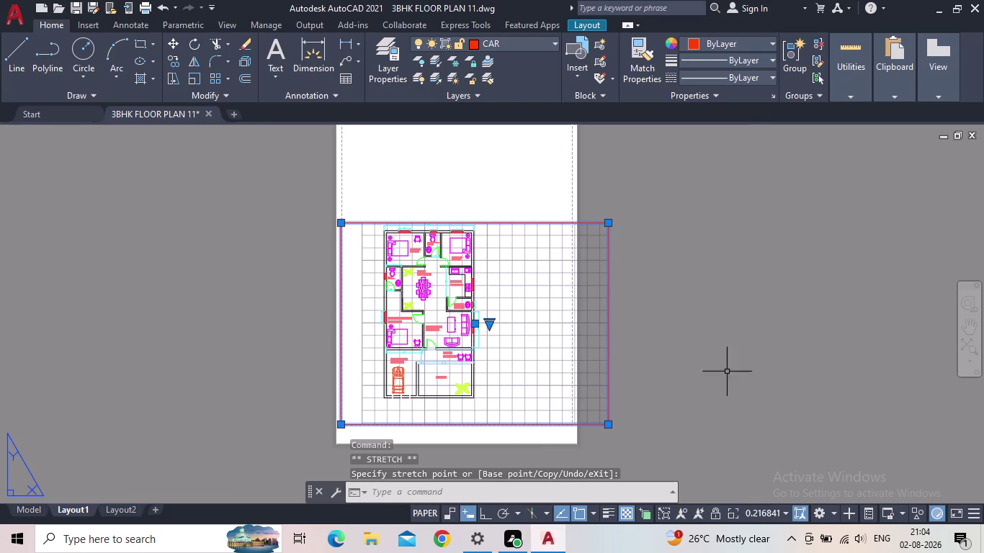
Stretch the viewport's top-right corner up to the sheet's top margin.
scroll(down, 3)
middle_drag(611, 224, 566, 347)
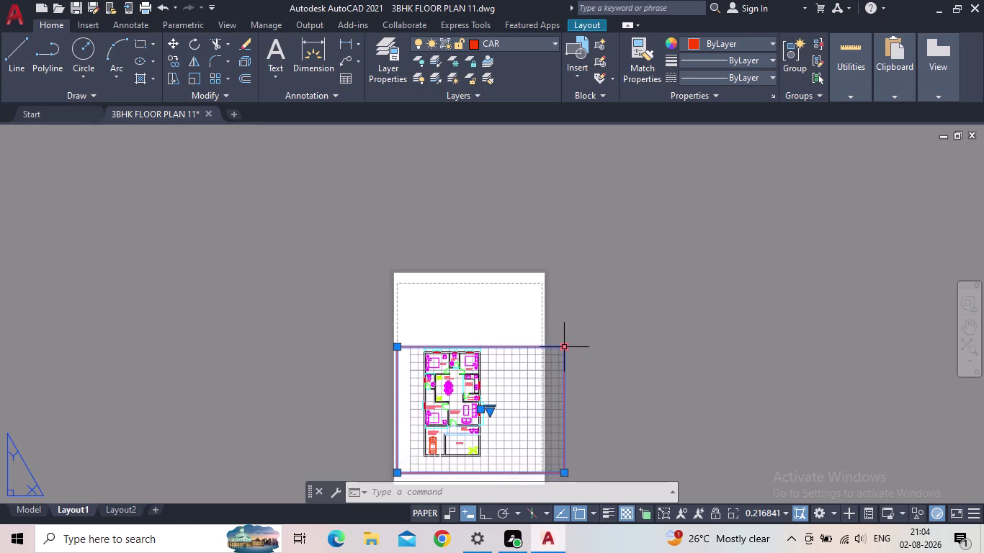
click(564, 346)
click(543, 282)
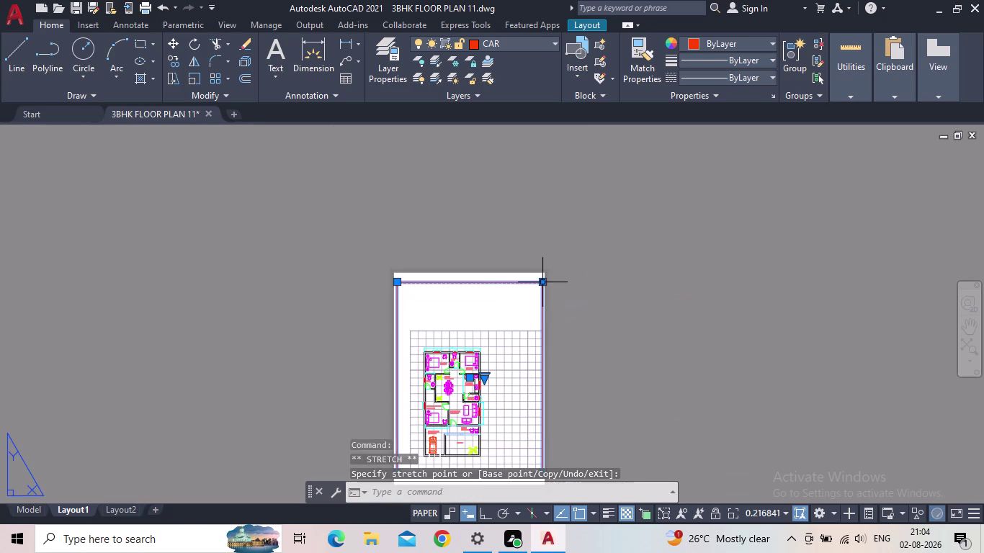
click(535, 365)
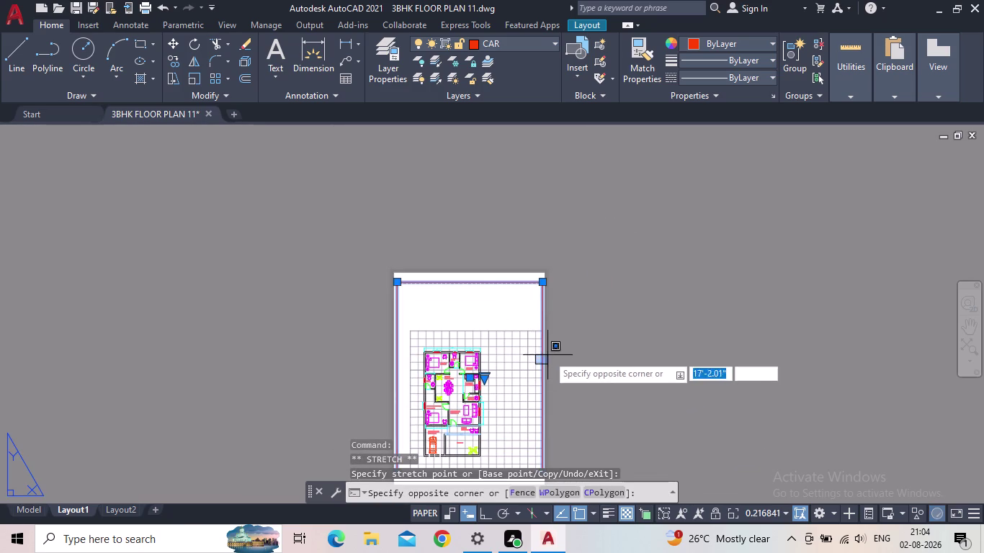
click(559, 352)
Stretch the viewport's bottom-right corner to the sheet's lower-right corner.
scroll(down, 3)
middle_drag(565, 325, 575, 302)
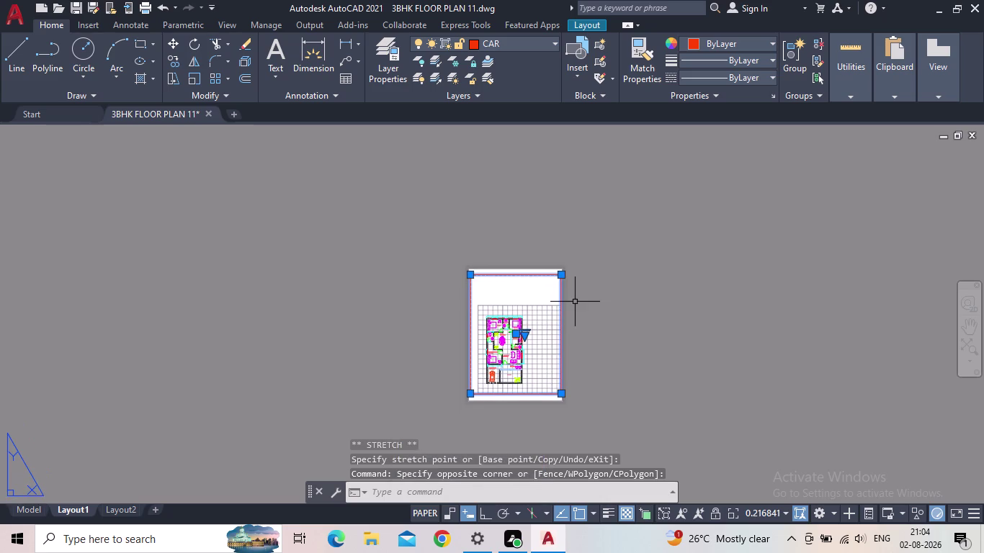
scroll(up, 3)
scroll(down, 3)
middle_drag(526, 392, 537, 351)
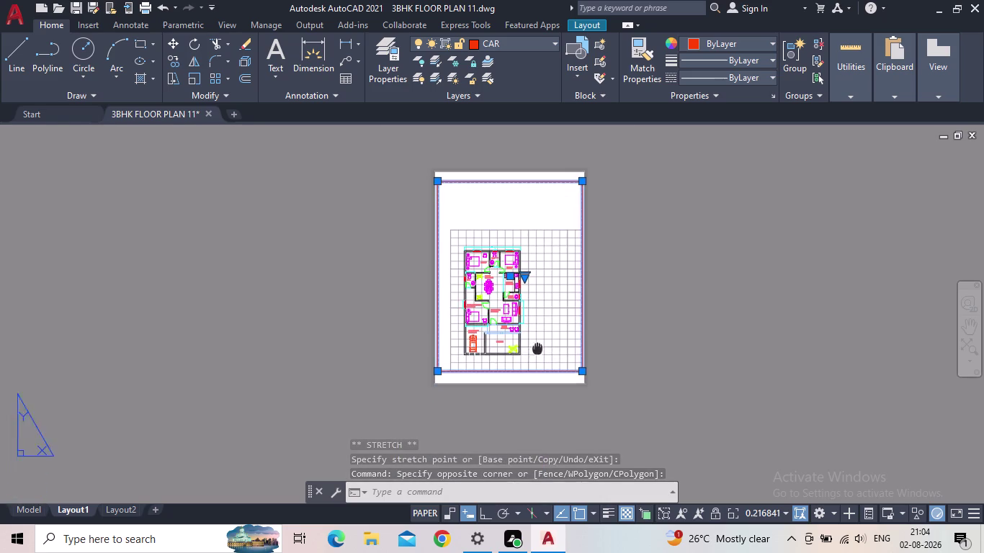
middle_drag(537, 350, 540, 334)
scroll(up, 3)
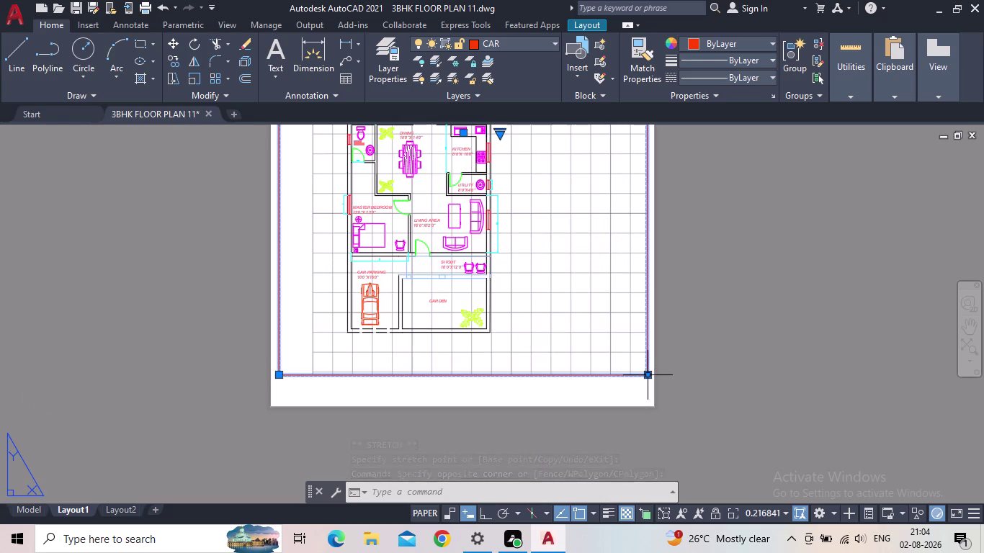
click(645, 373)
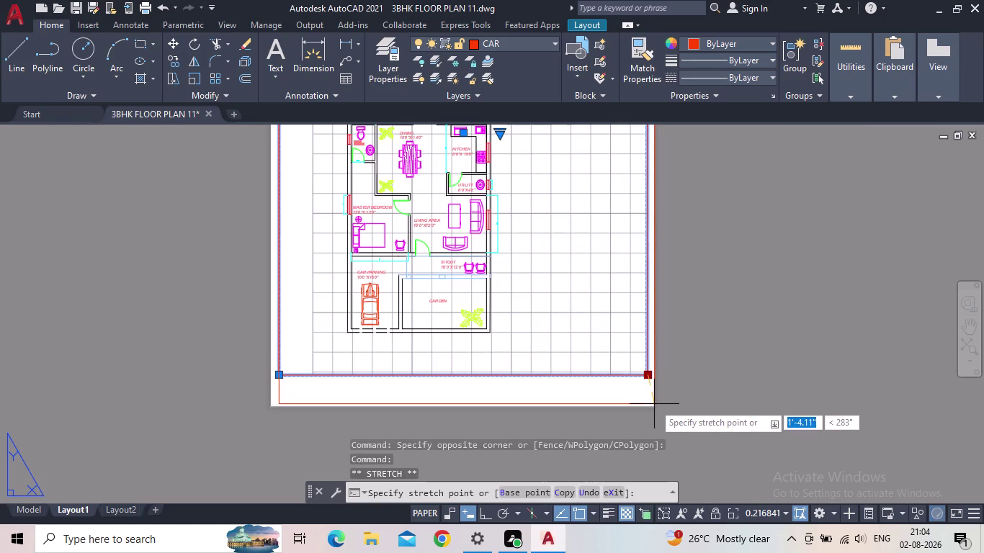
click(653, 404)
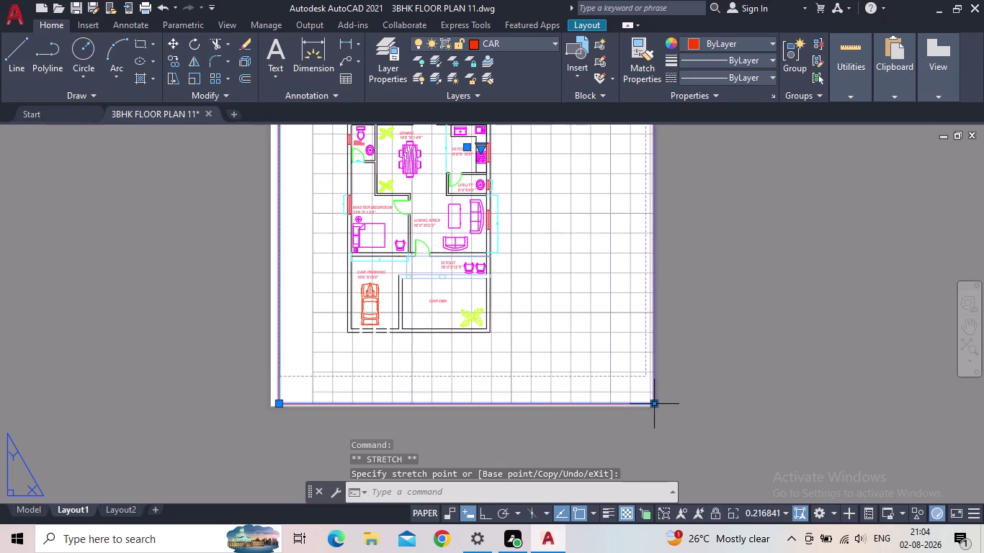
scroll(up, 3)
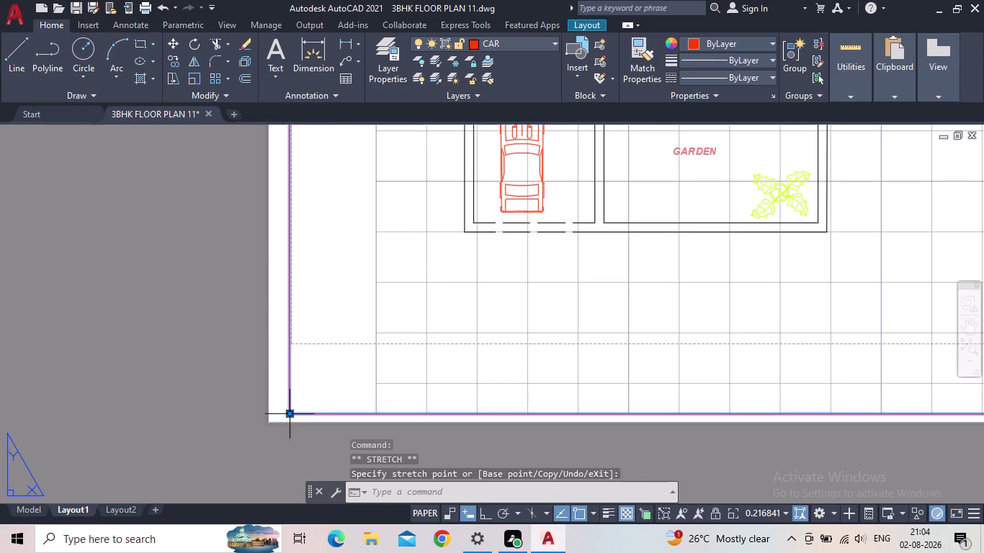
Drop the viewport's lower-left corner on the sheet's bottom-left corner.
click(289, 411)
click(269, 416)
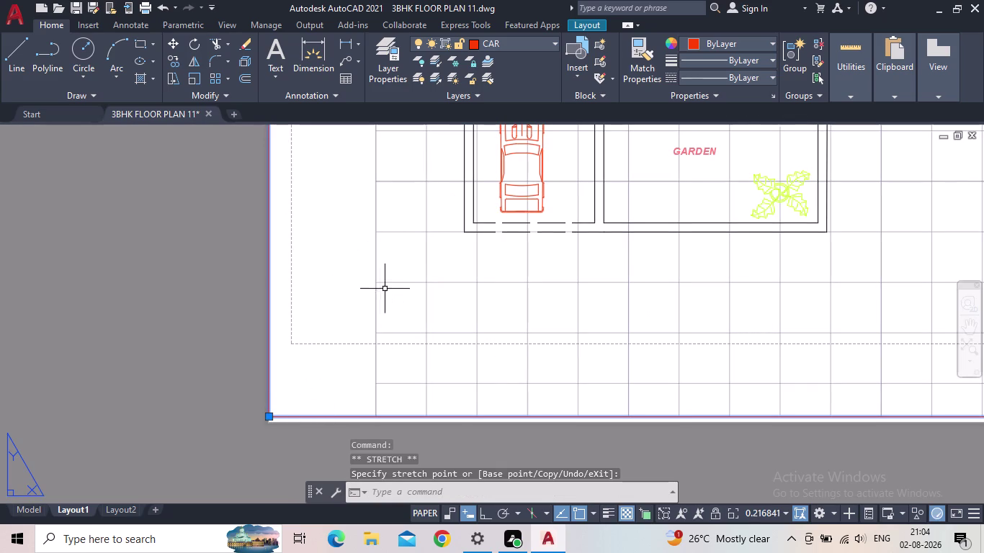
middle_drag(396, 275, 307, 424)
scroll(down, 3)
scroll(up, 3)
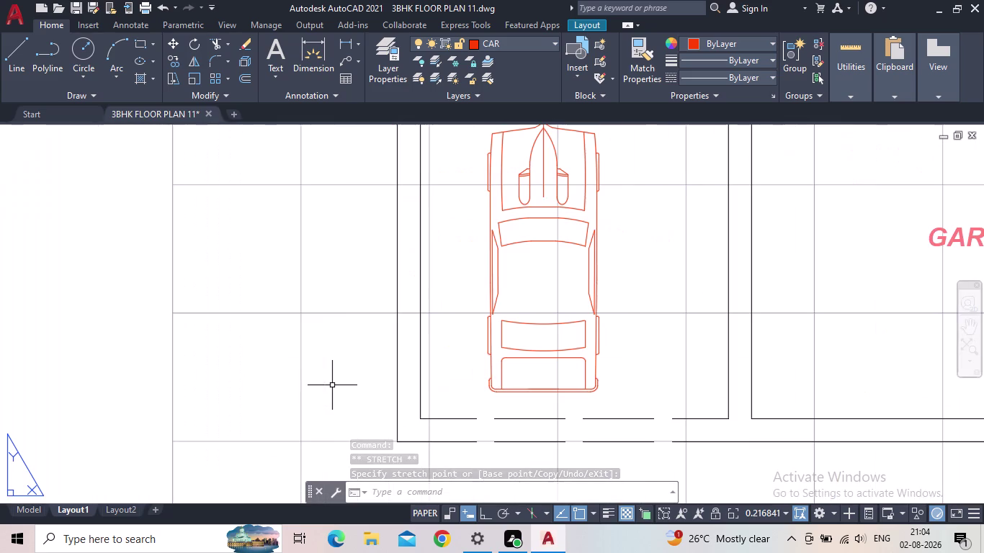
Pan across the layout to review the parking, sitout, bedrooms and living area.
middle_drag(363, 332, 253, 442)
scroll(down, 3)
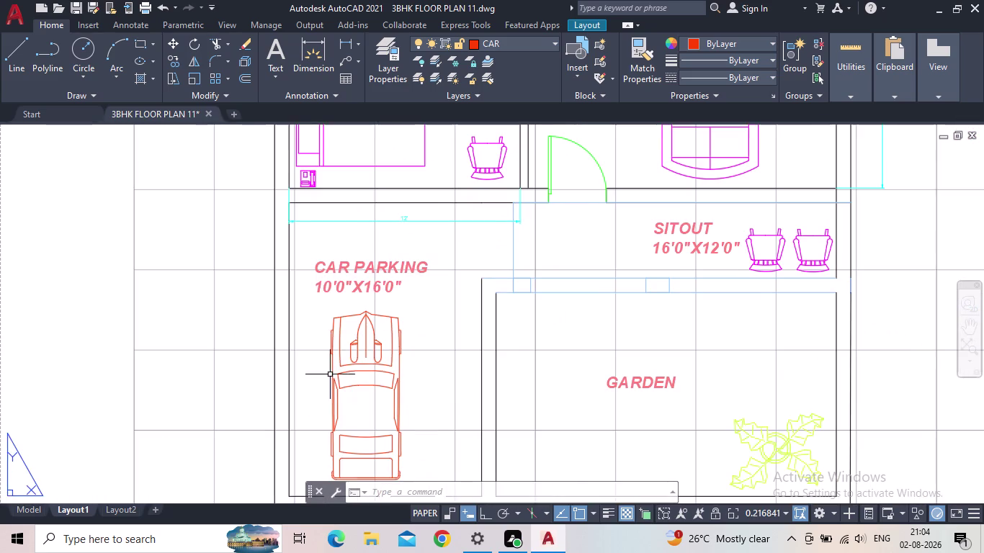
middle_drag(342, 366, 350, 472)
middle_drag(443, 398, 398, 462)
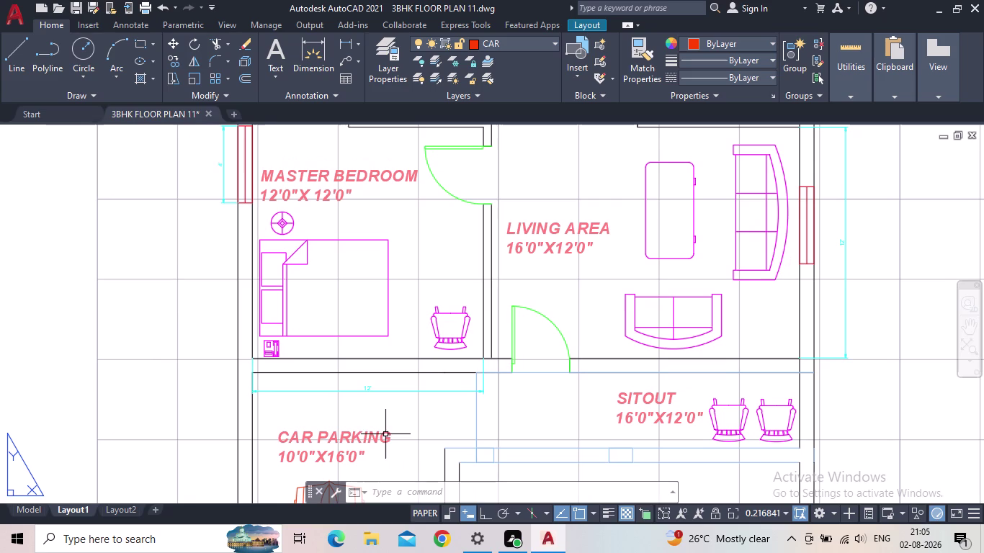
middle_drag(388, 430, 314, 460)
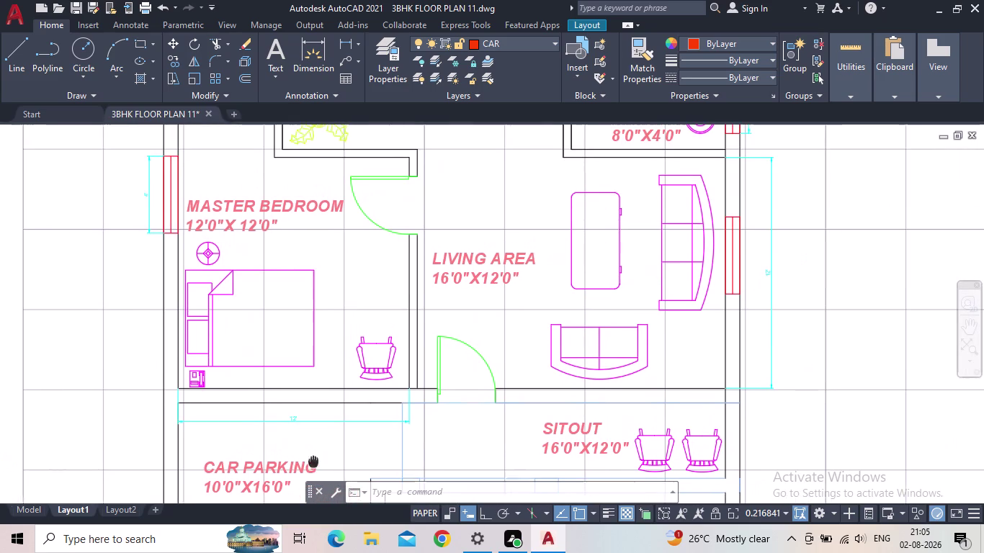
middle_drag(314, 460, 311, 461)
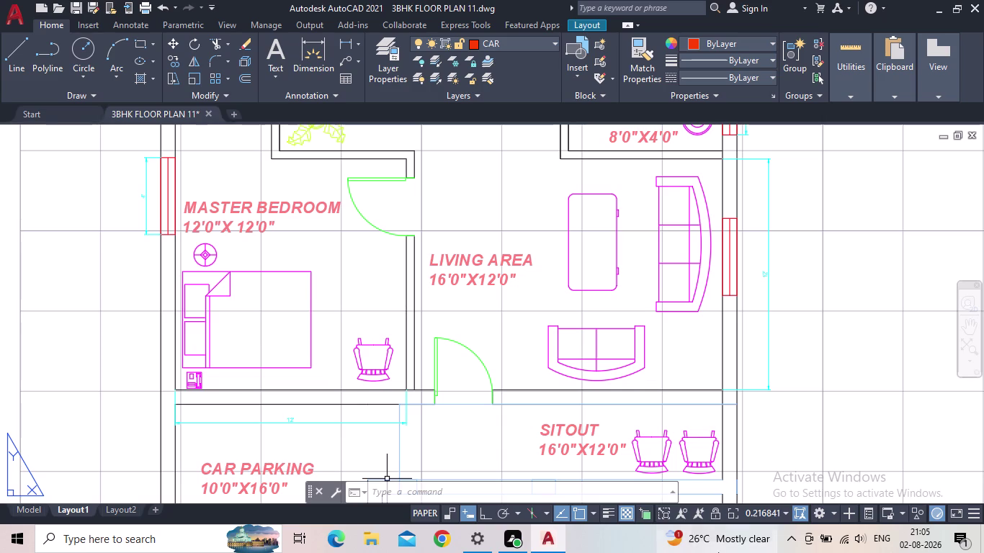
scroll(down, 3)
scroll(down, 3)
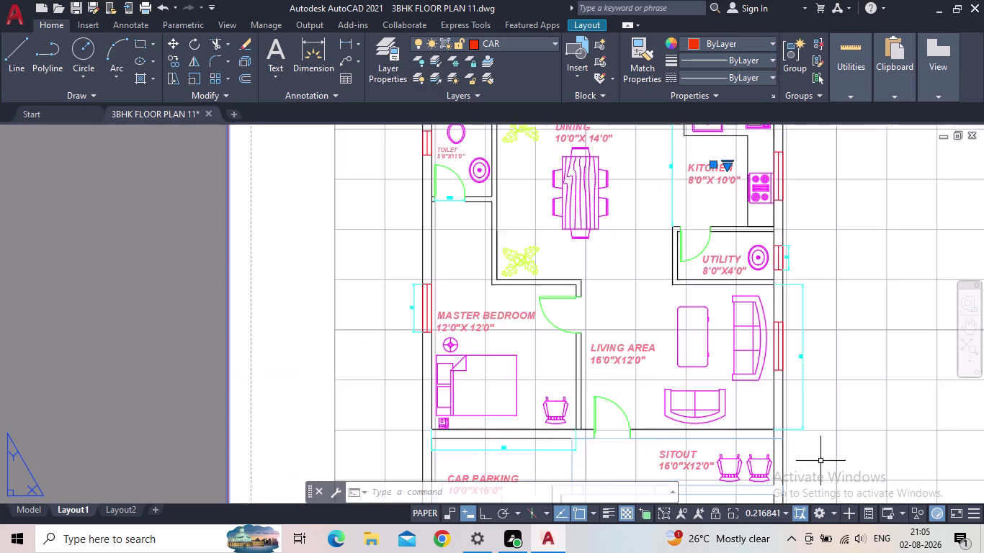
middle_drag(601, 397, 519, 396)
scroll(down, 3)
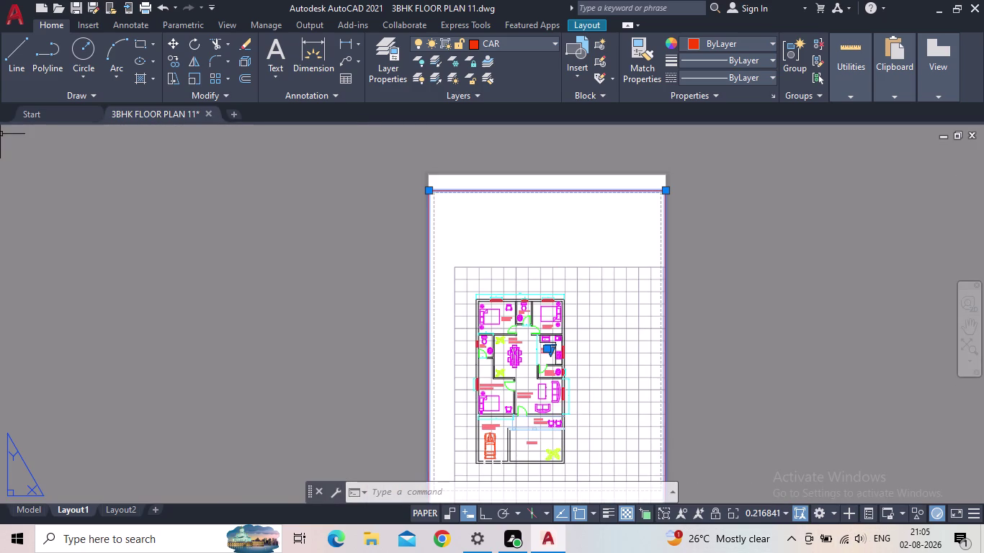
Switch to the Model tab and pan the floor plan into view.
click(23, 508)
scroll(down, 3)
middle_drag(300, 258, 281, 220)
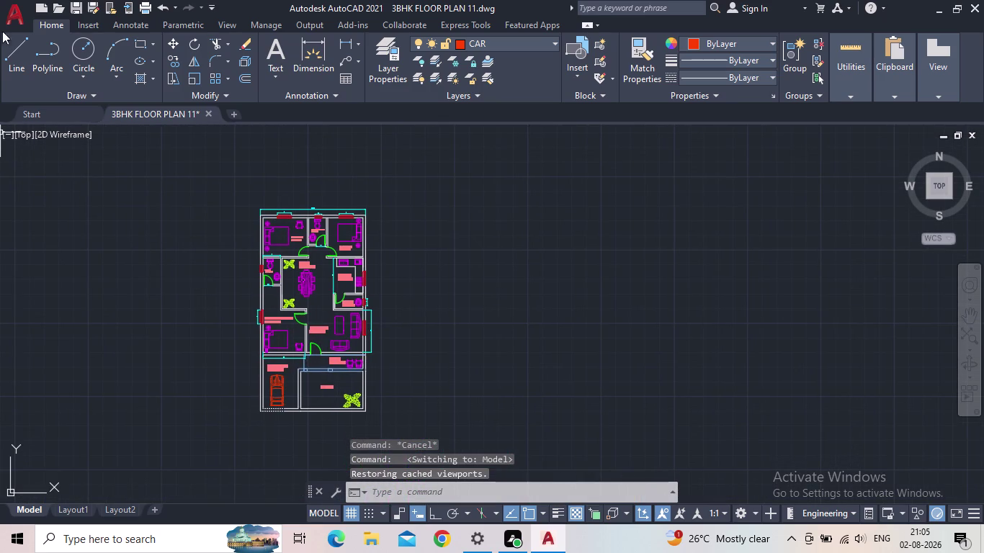
Save the drawing and pan closer to the dining and kitchen area.
click(73, 2)
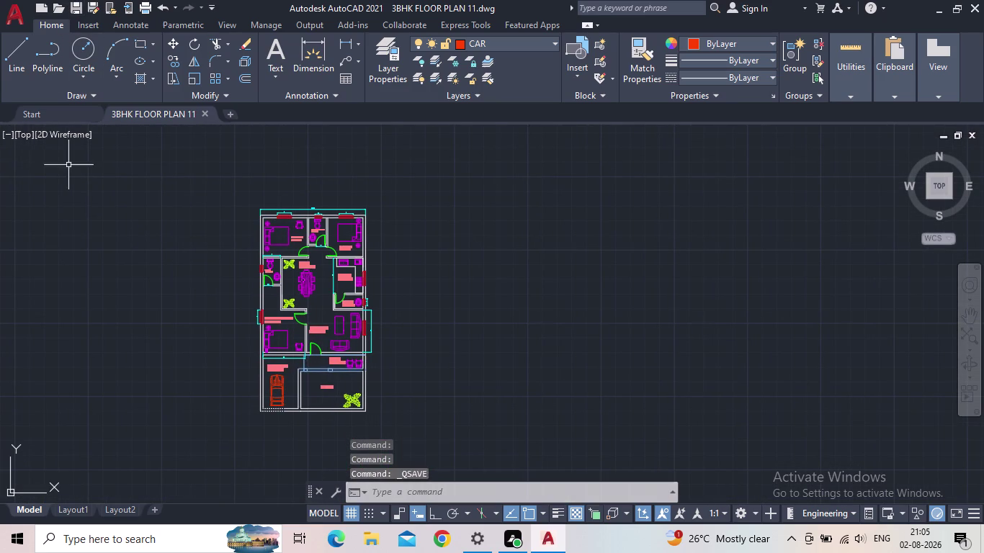
click(76, 3)
scroll(up, 3)
middle_drag(188, 278, 357, 304)
middle_click(358, 303)
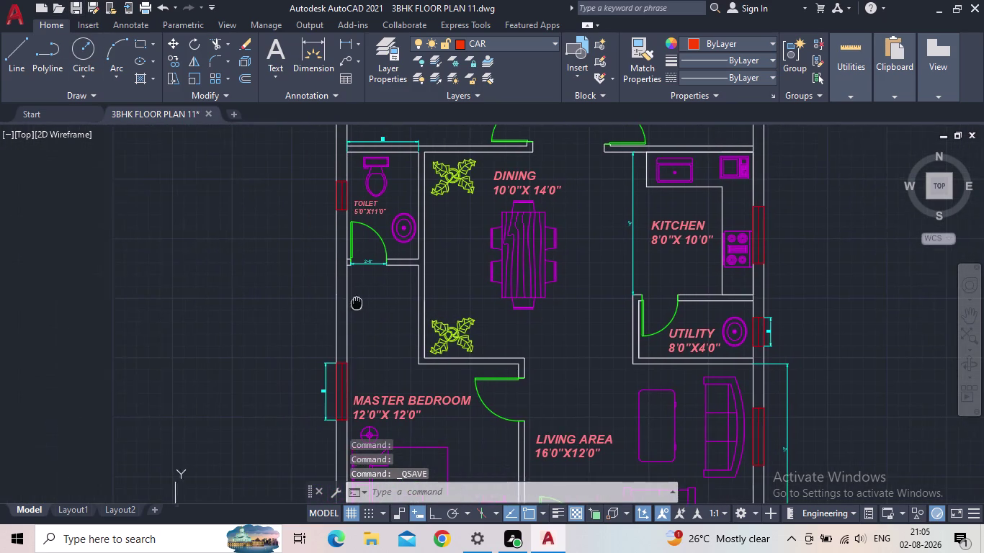
From the Application menu's Export list, start exporting the drawing as PDF.
click(13, 18)
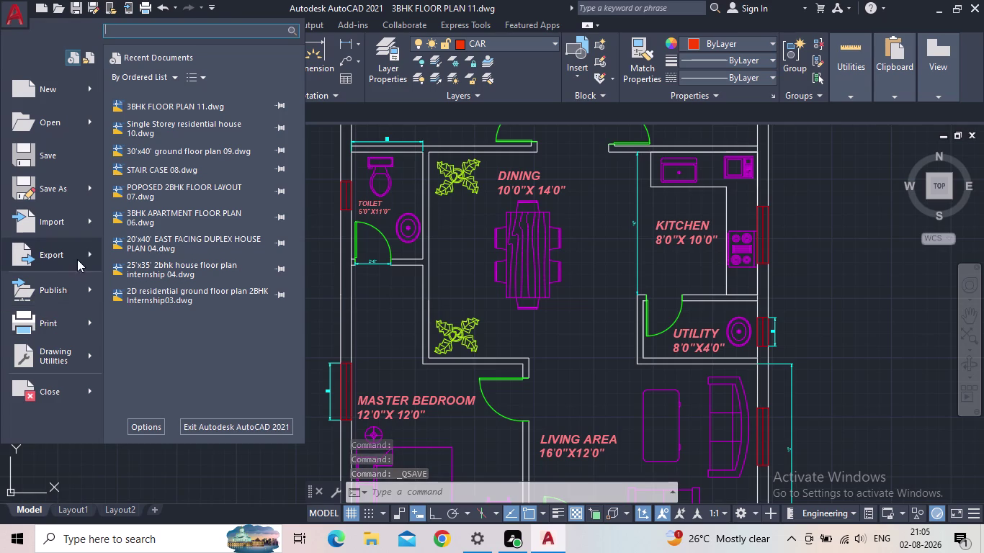
click(88, 252)
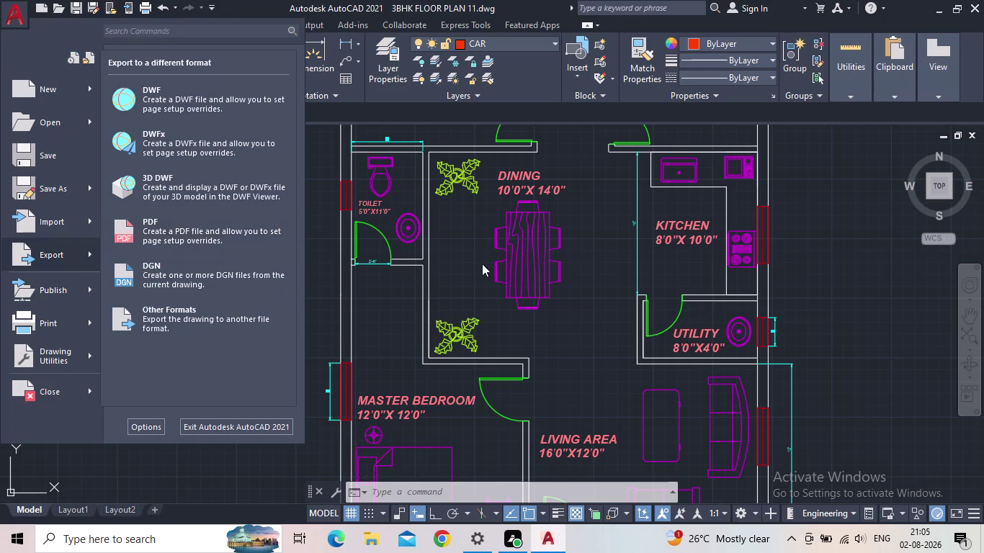
click(849, 289)
scroll(up, 3)
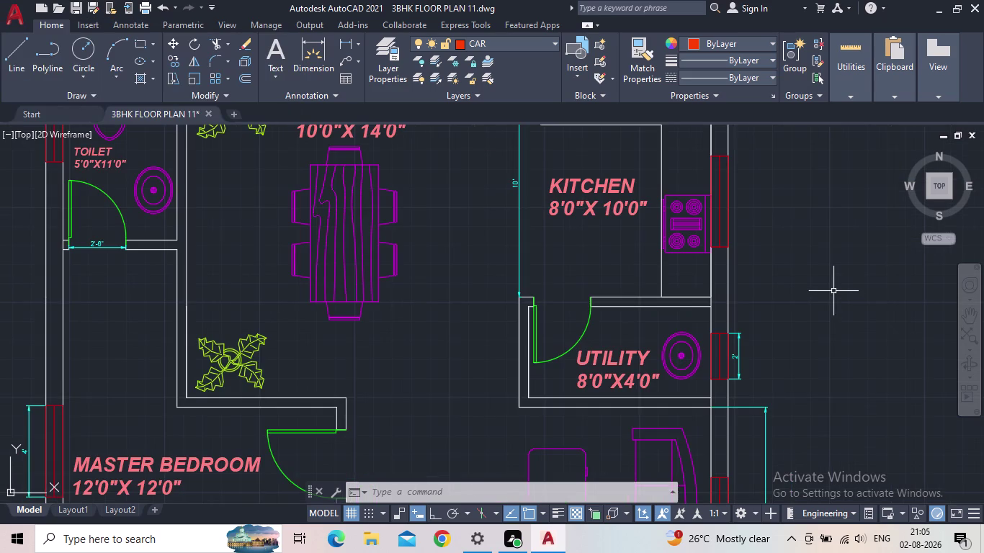
click(819, 291)
drag(801, 304, 801, 316)
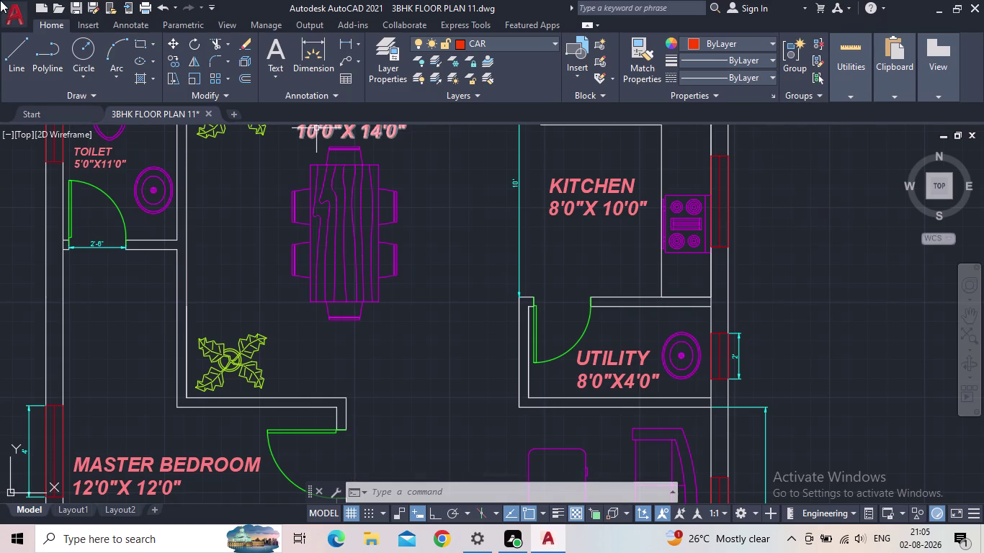
click(17, 17)
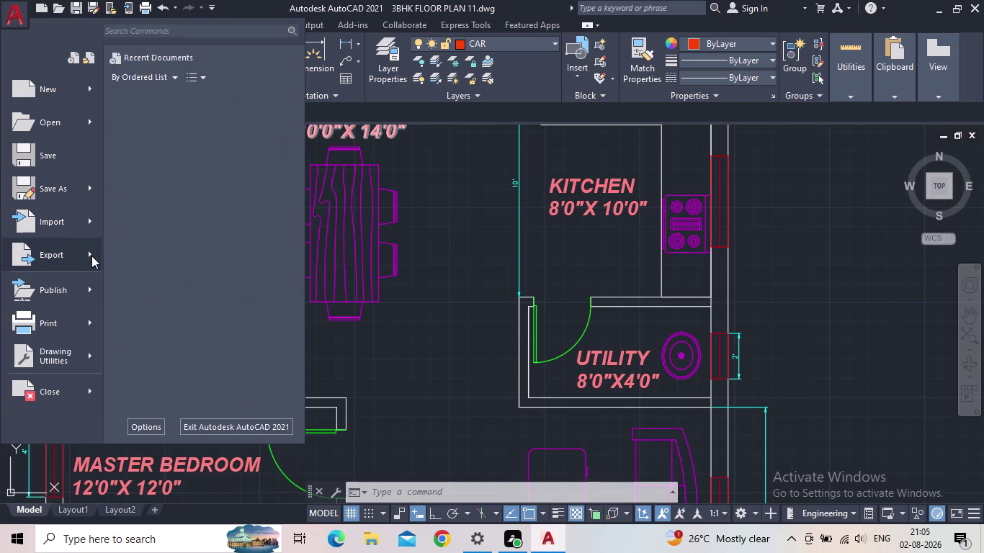
click(92, 256)
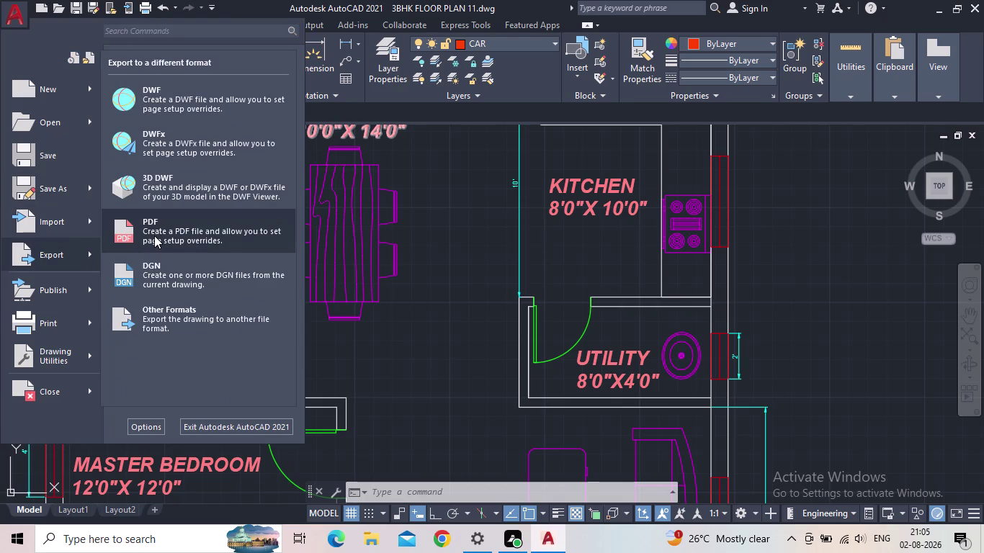
click(155, 236)
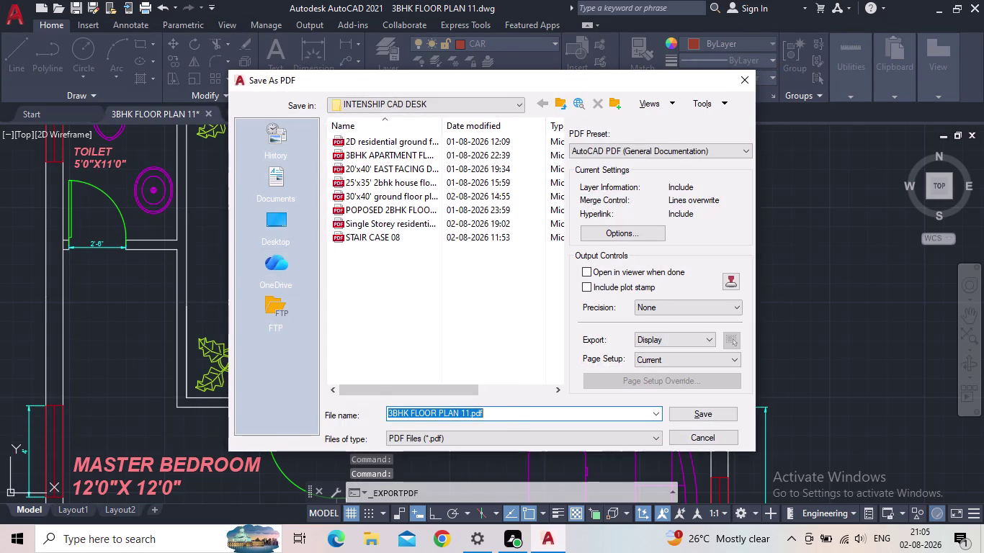
Save the PDF as '3BHK FLOOR PLAN 11.pdf', then save the drawing again.
click(512, 411)
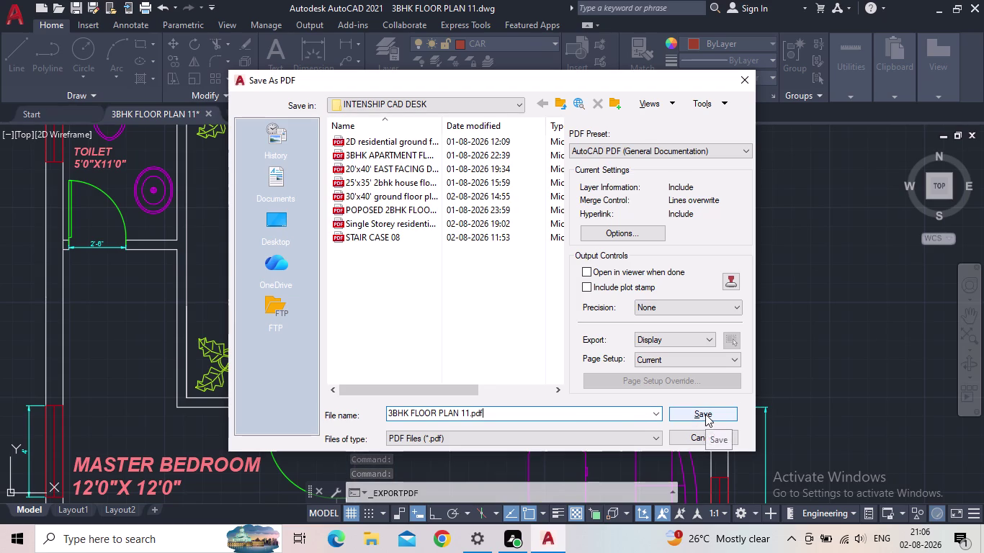
click(705, 414)
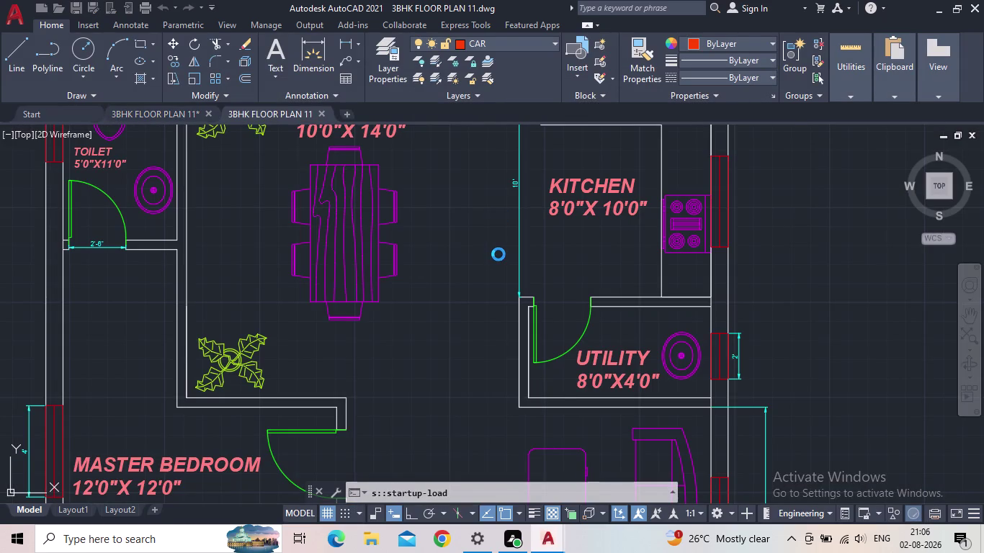
scroll(down, 3)
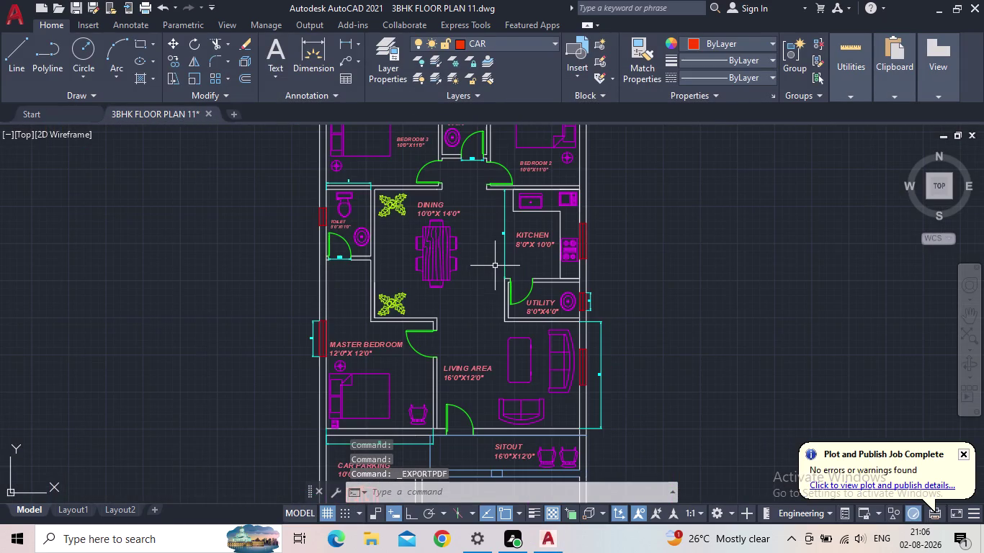
click(76, 6)
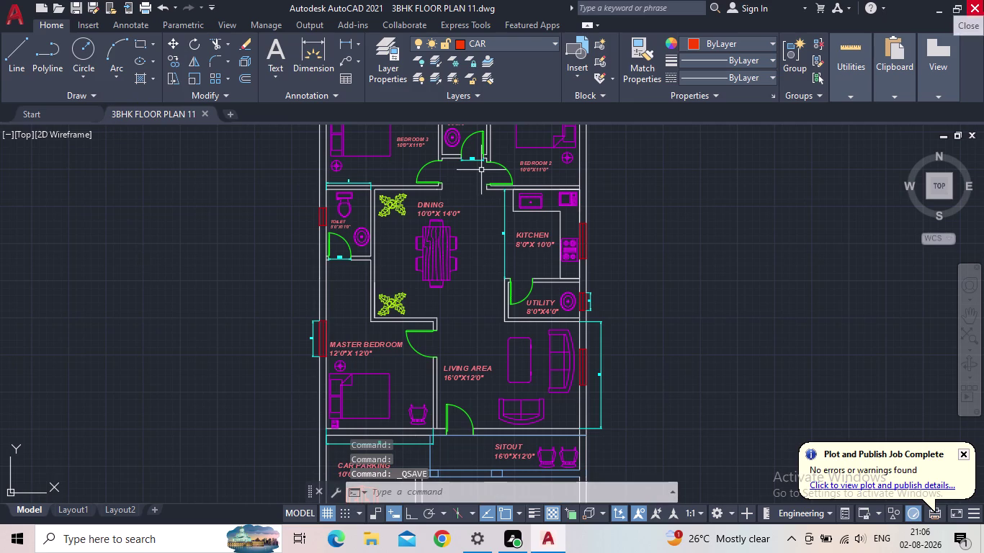
Dismiss the Plot and Publish balloon and zoom in on the master bedroom window.
scroll(down, 3)
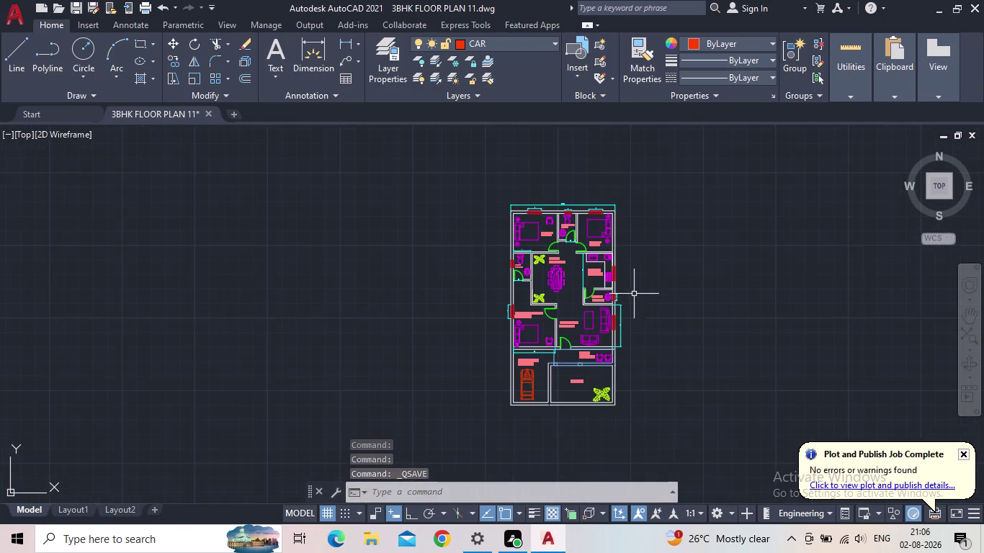
middle_drag(634, 293, 538, 304)
scroll(up, 3)
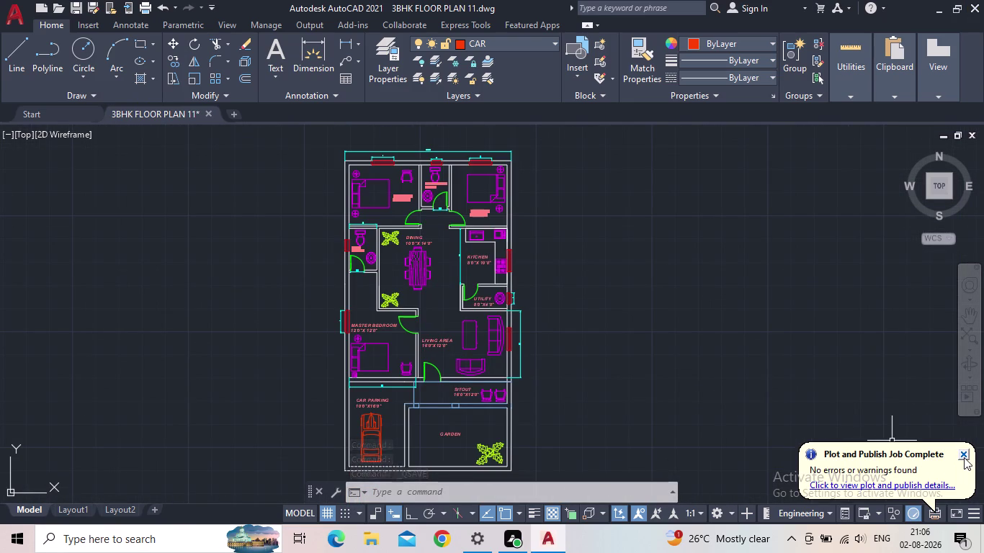
click(964, 455)
middle_drag(616, 368, 632, 389)
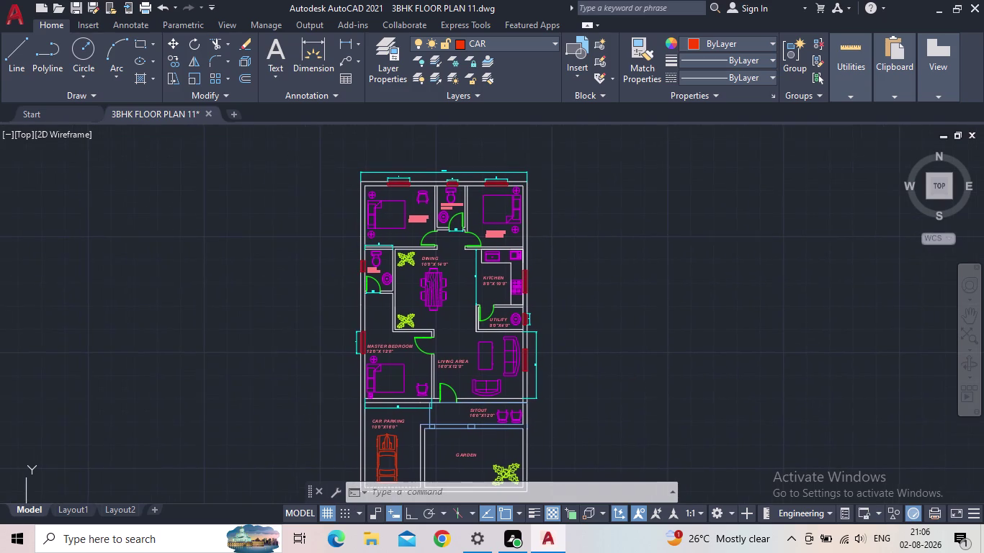
scroll(up, 3)
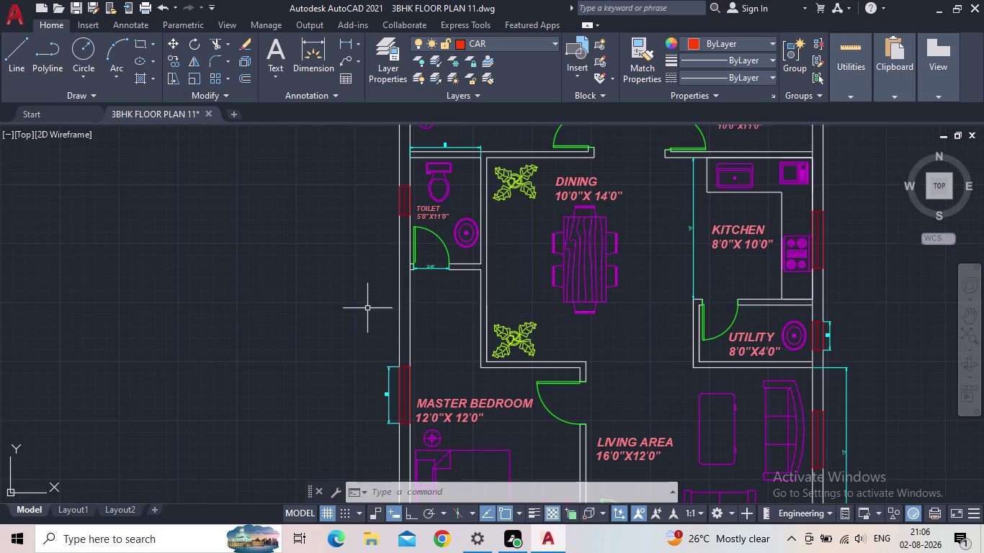
middle_drag(459, 323, 282, 265)
scroll(up, 3)
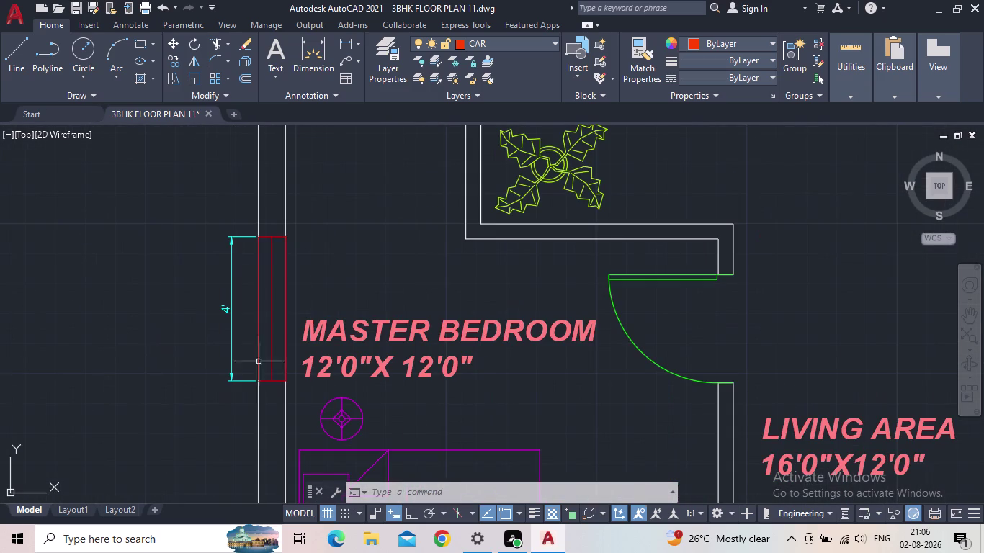